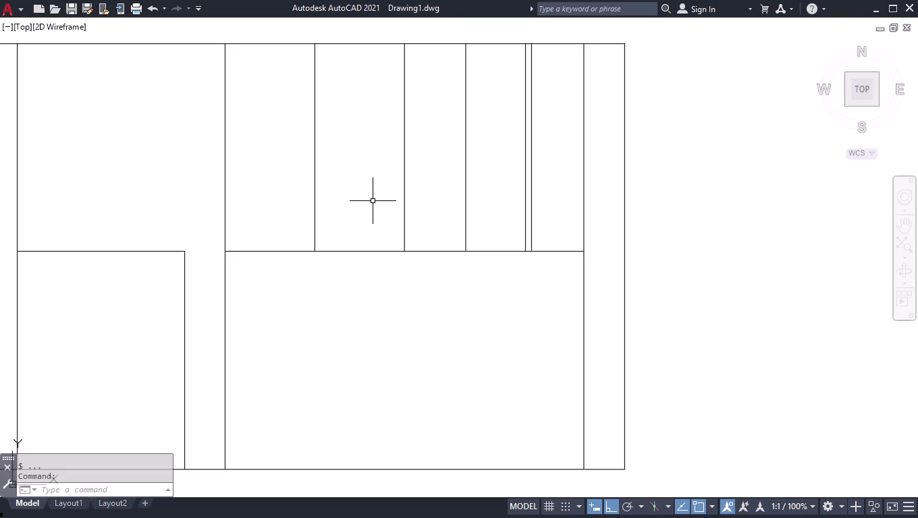
Break the top edge line at the point where the divider meets it.
scroll(up, 3)
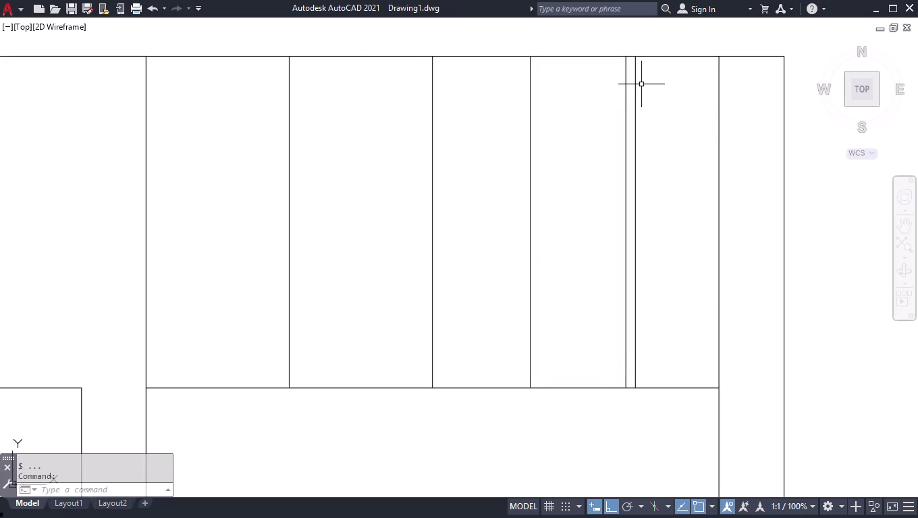
text(BBR)
key(BackSpace)
key(BackSpace)
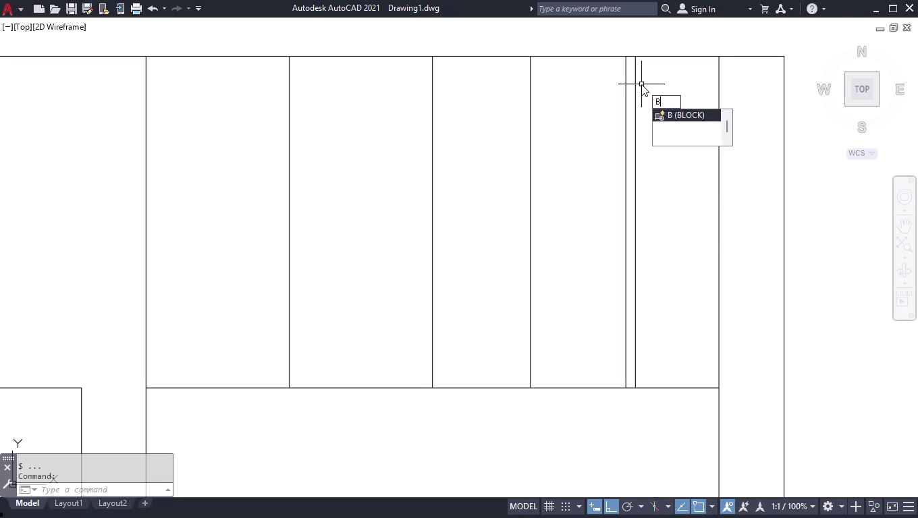
key(r)
key(Down)
key(Return)
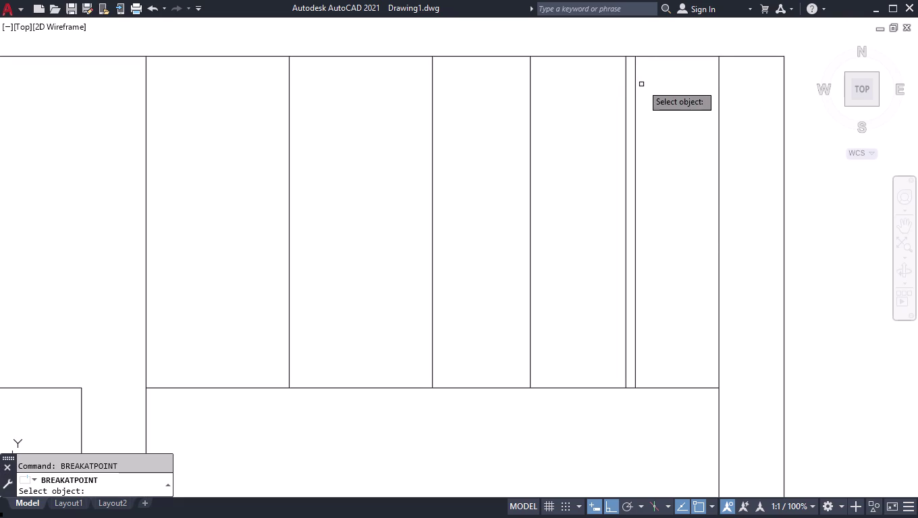
click(573, 57)
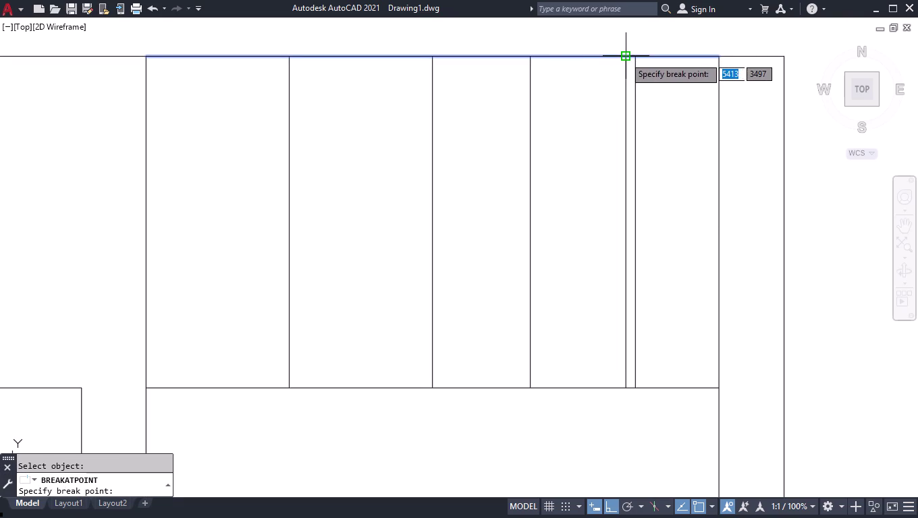
click(624, 57)
key(o)
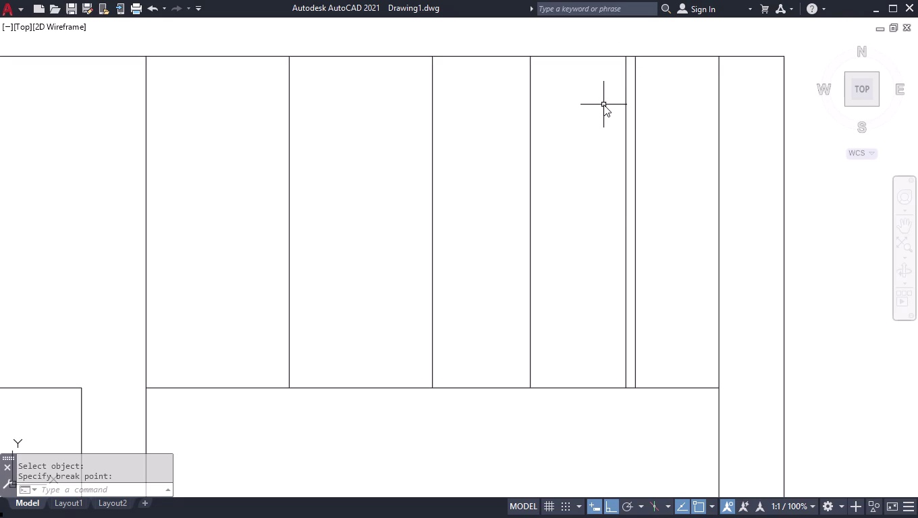
Offset the top edge 40 units downward.
text(FF)
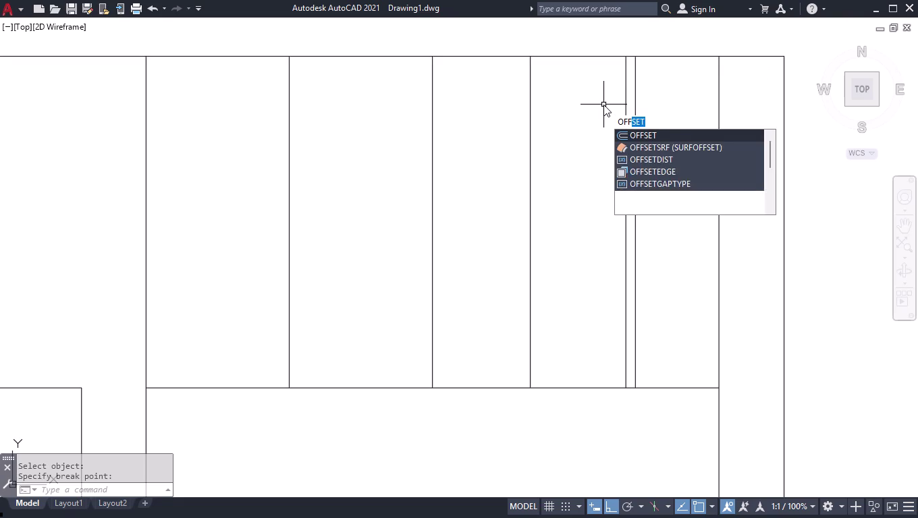
key(Return)
text(40)
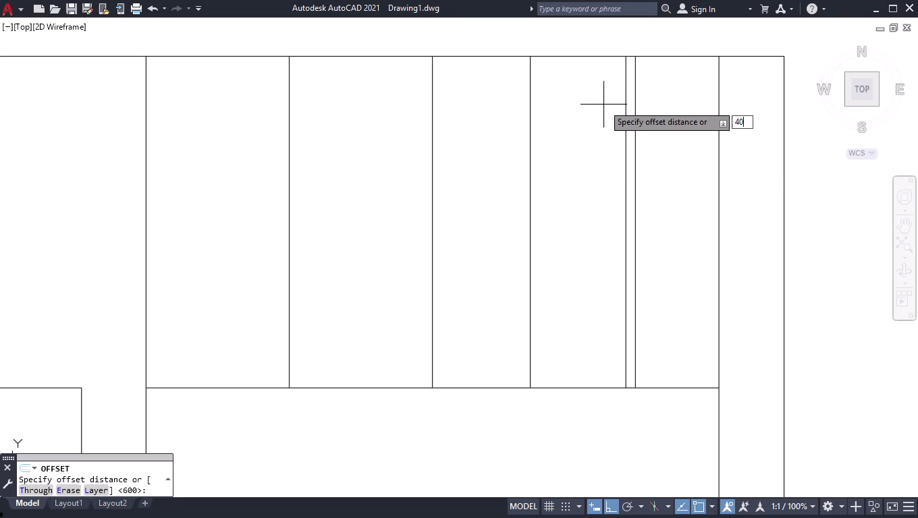
key(Return)
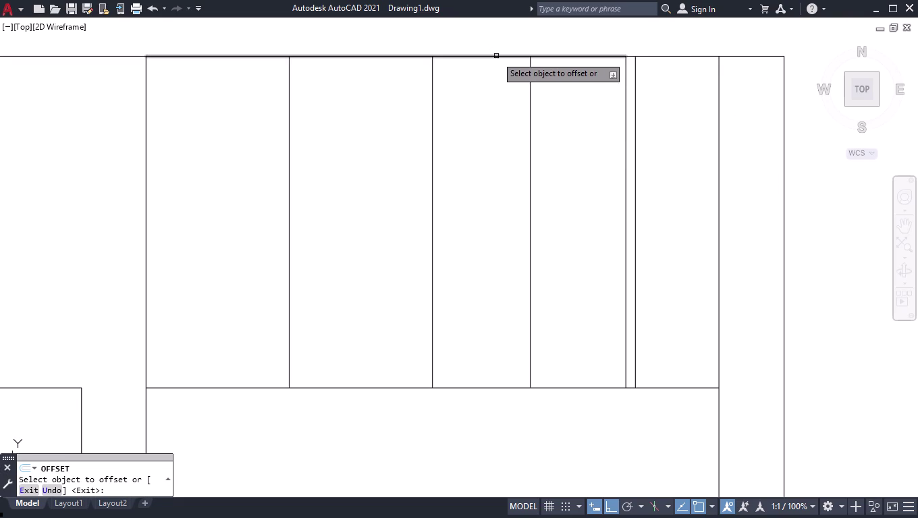
click(497, 56)
click(495, 108)
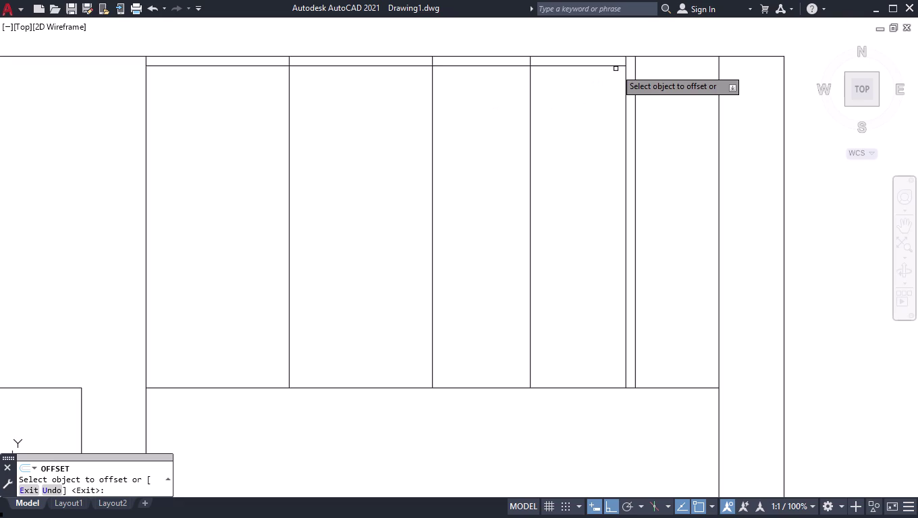
key(space)
Extend the new offset line to the narrow divider.
text(EX)
key(Return)
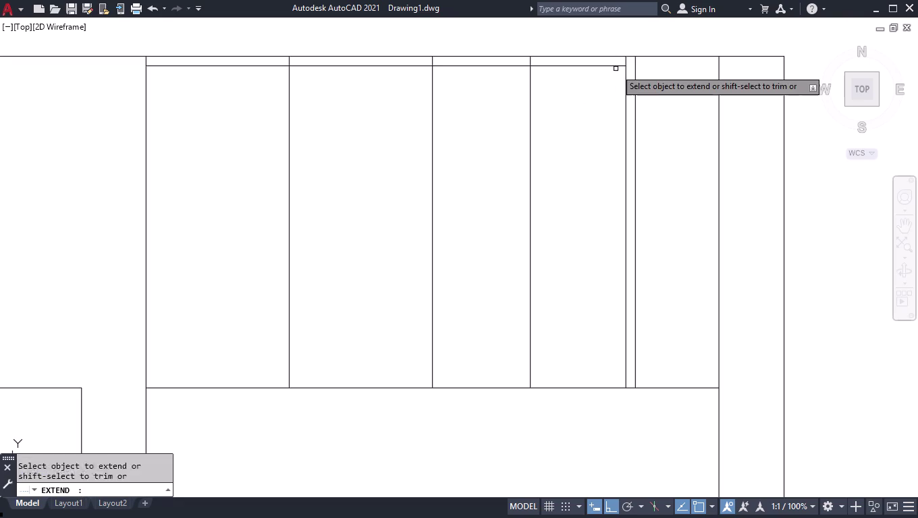
click(615, 66)
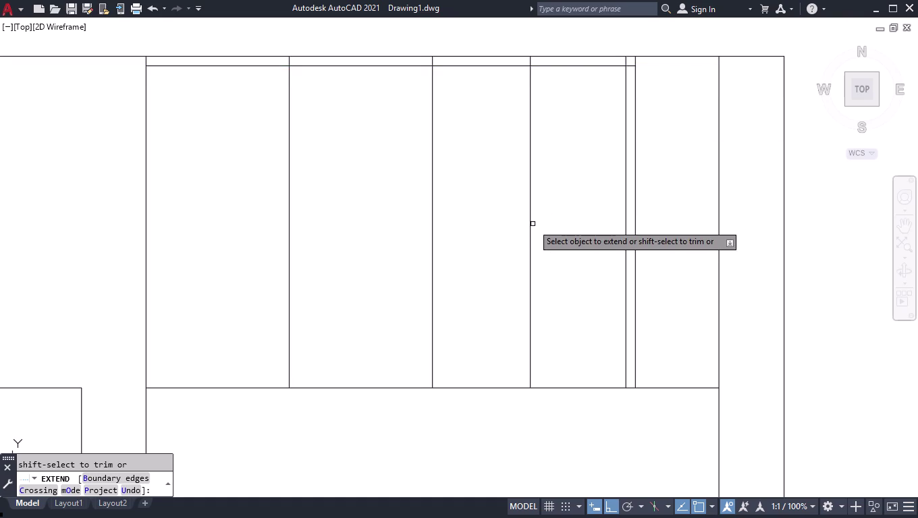
key(Return)
key(space)
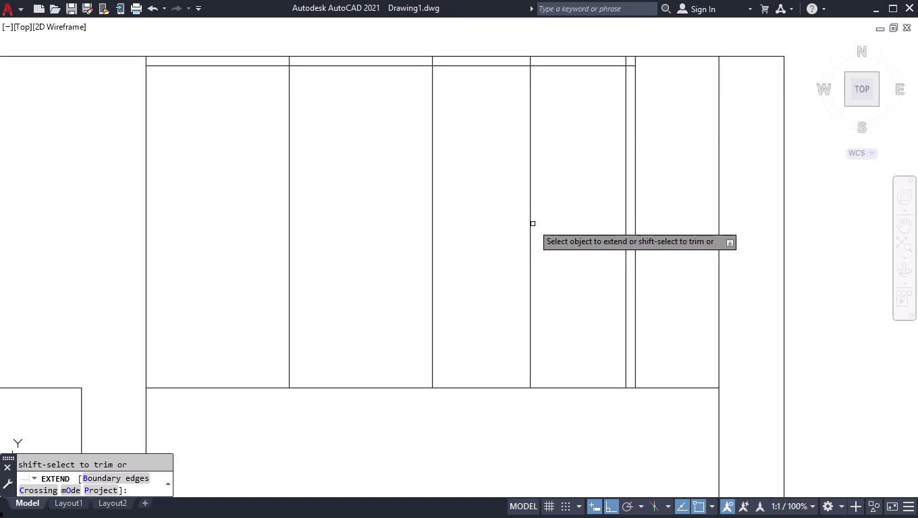
key(space)
key(space)
Offset the inner top line 750 units downward to form the shelf line.
text(OFF)
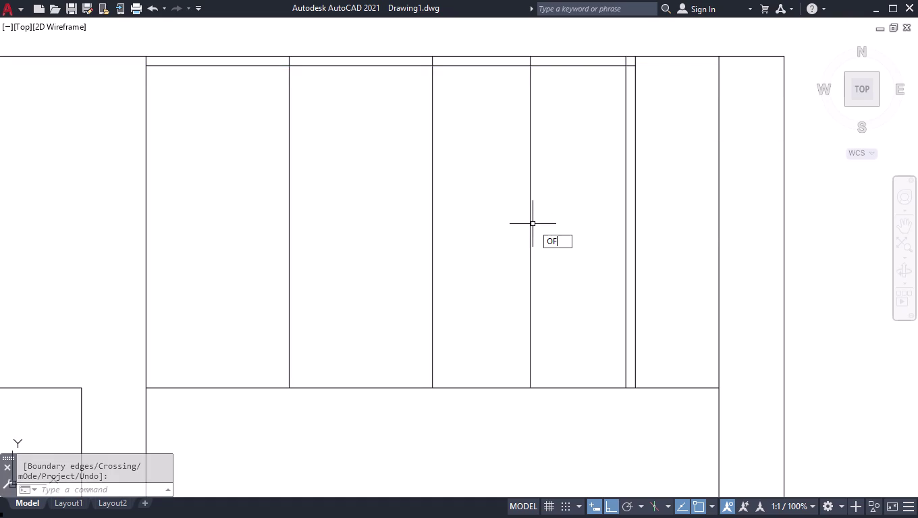
key(Return)
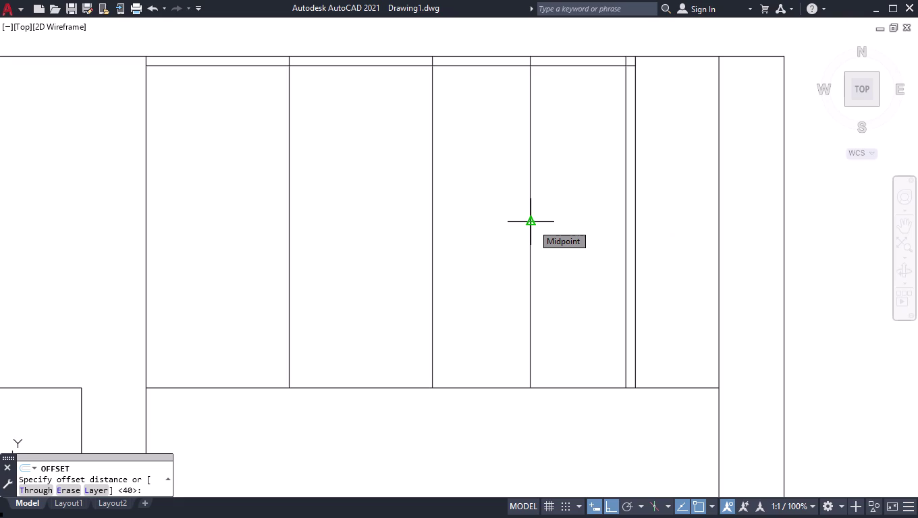
text(750)
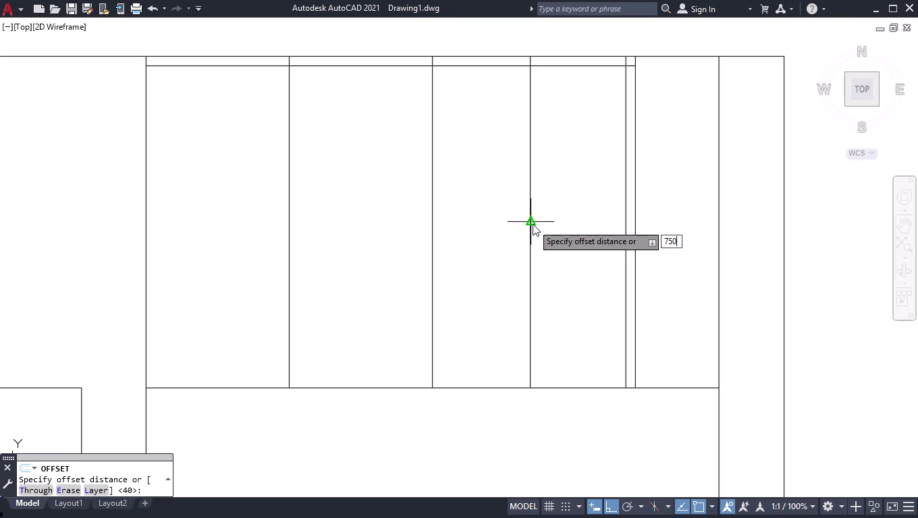
key(Return)
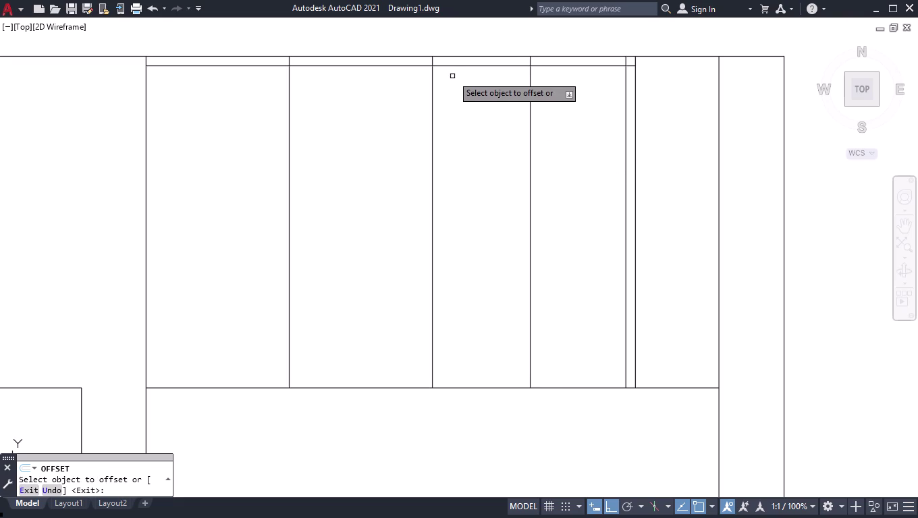
click(455, 66)
click(479, 237)
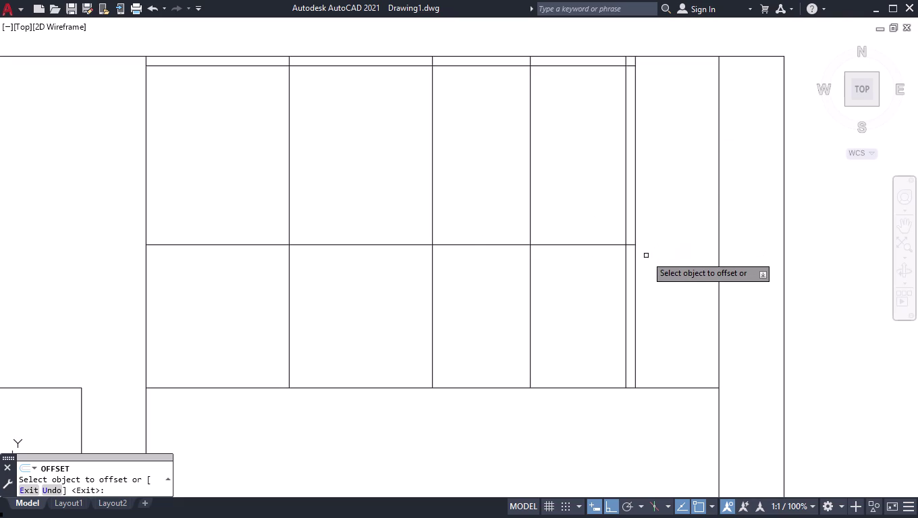
key(space)
Check the shelf spacing with MEASUREGEOM.
text(M)
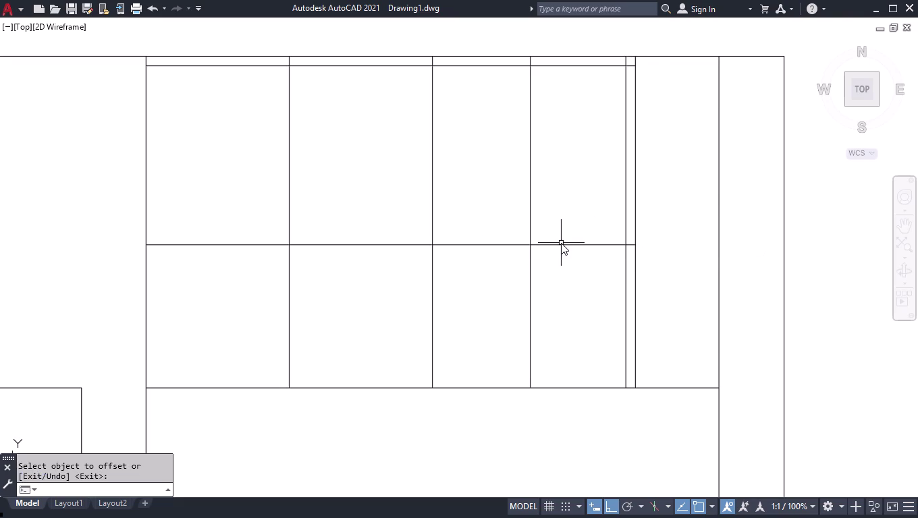
text(EAS)
key(Return)
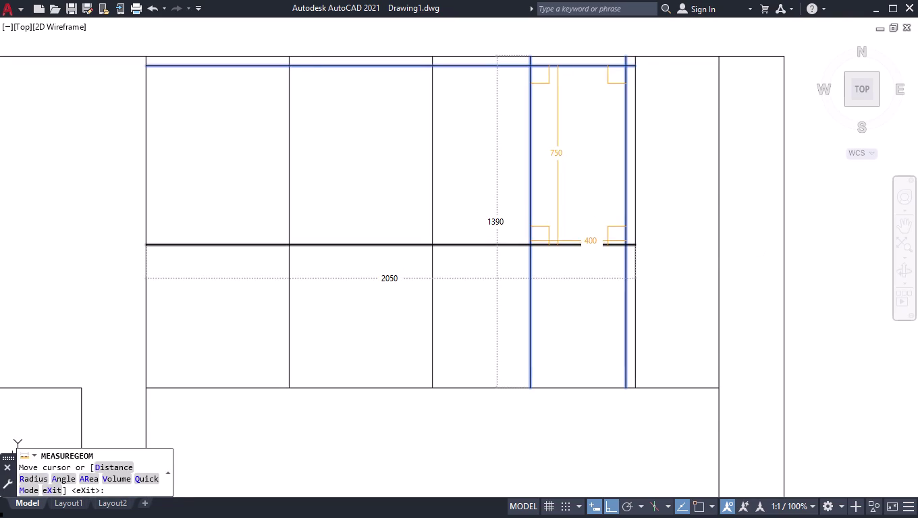
key(Return)
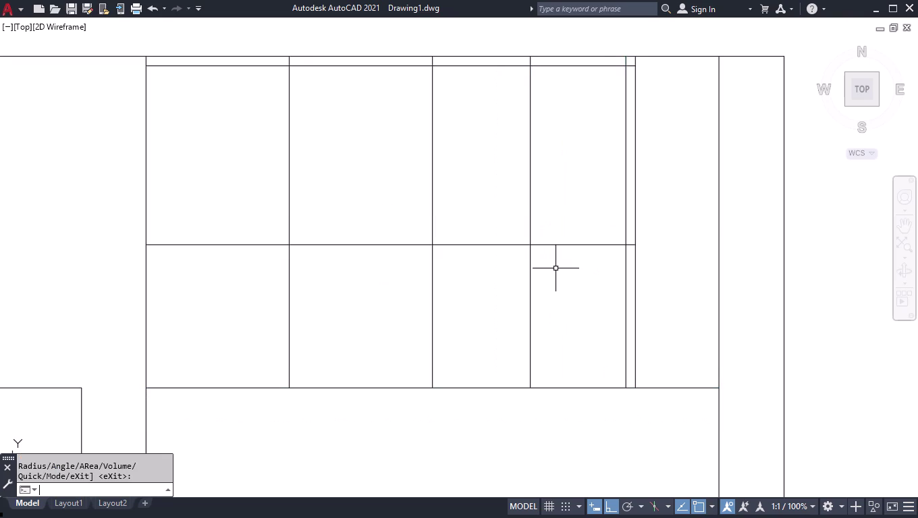
Extend the shelf line to the right side of the upper section.
text(EX)
key(Return)
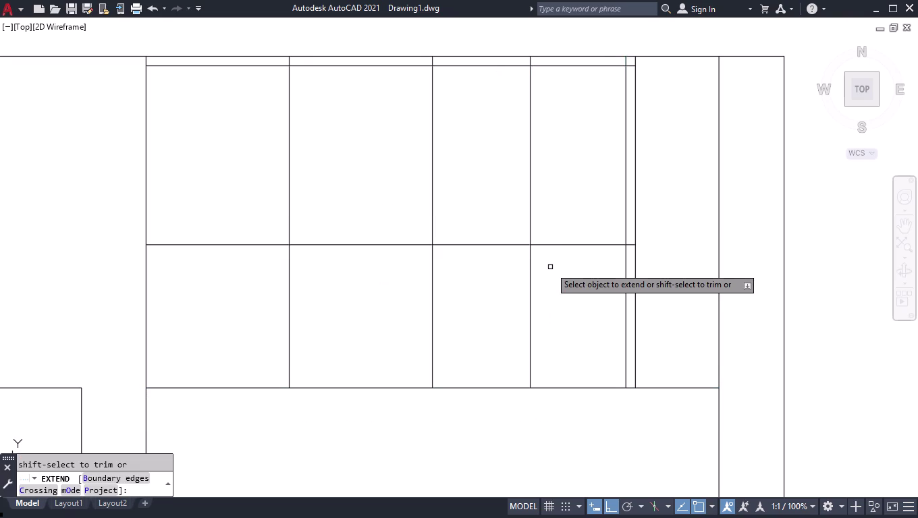
click(633, 247)
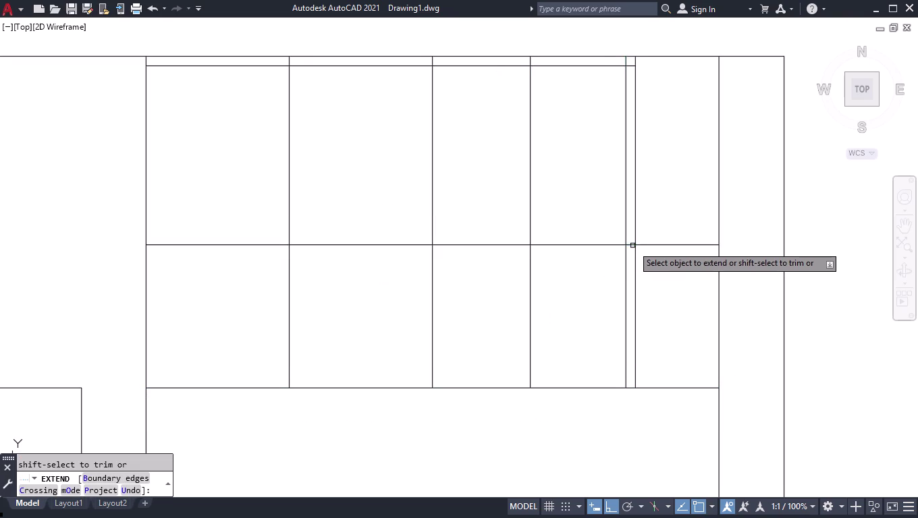
key(Return)
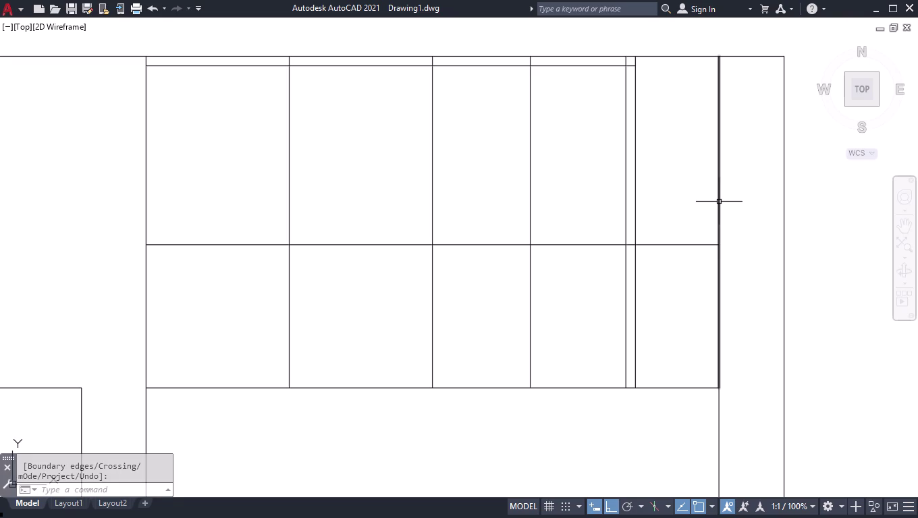
Offset the narrow divider 20 units to the right as a second upright.
text(OFF)
key(Return)
text(20)
key(Return)
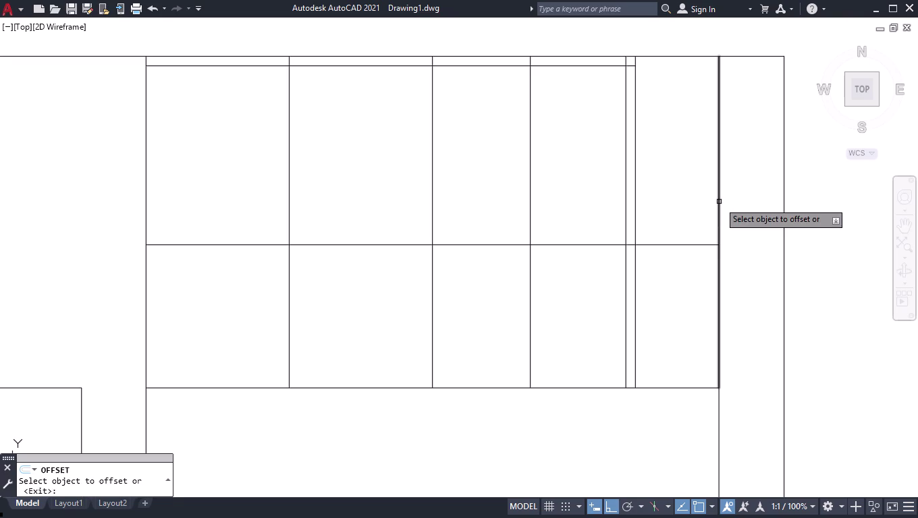
click(634, 188)
click(655, 183)
key(Return)
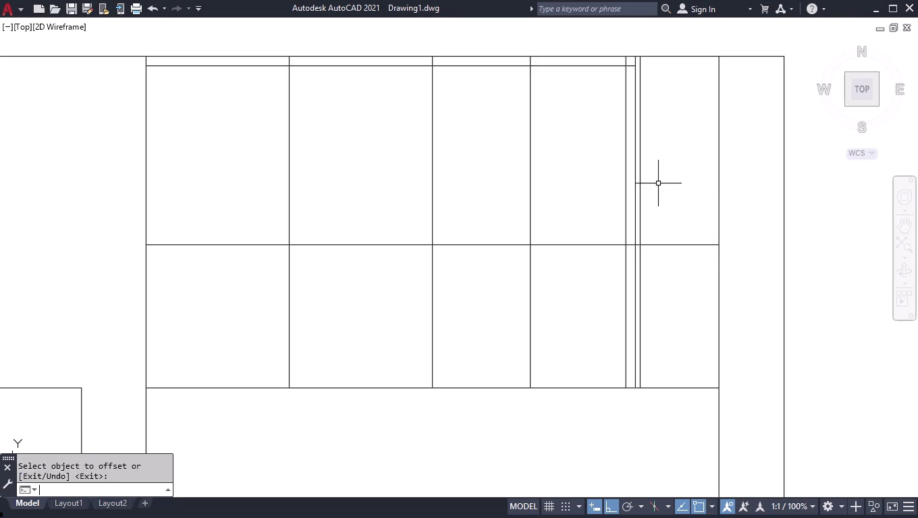
Fence-trim the panel upright ends out of the top strip.
text(TR)
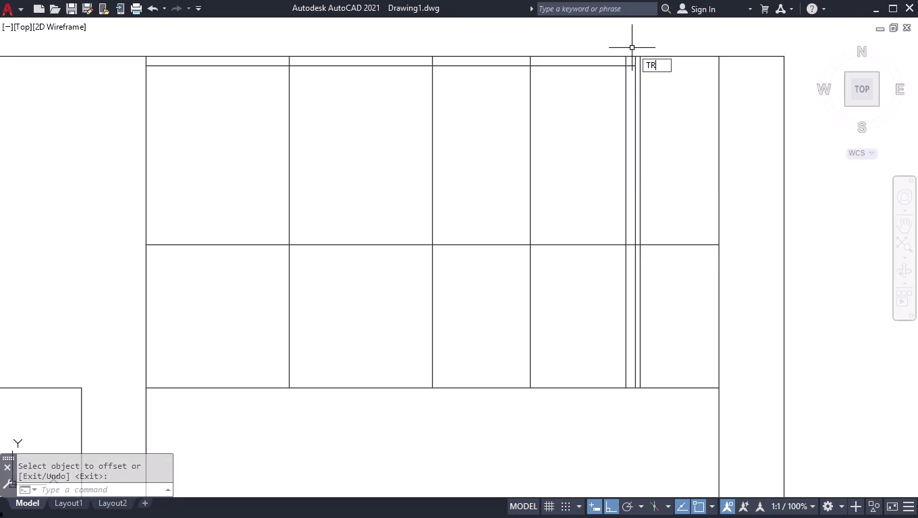
key(Return)
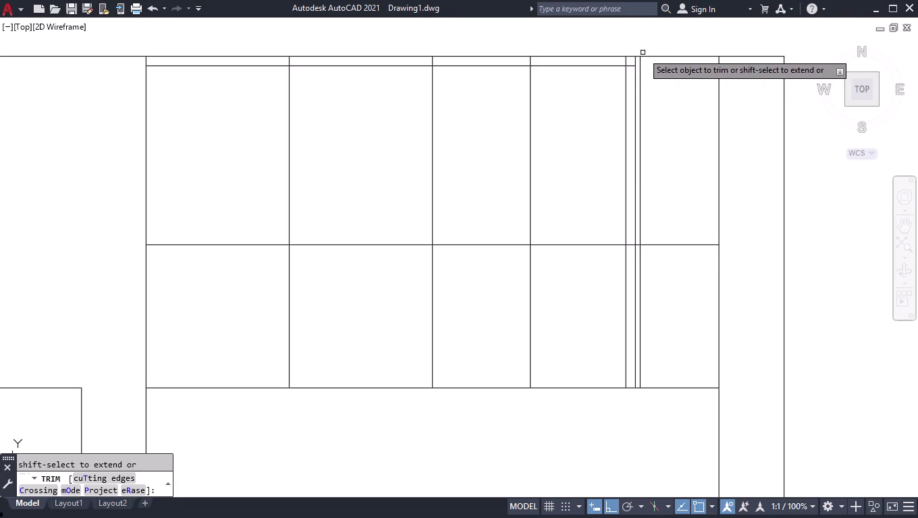
click(630, 61)
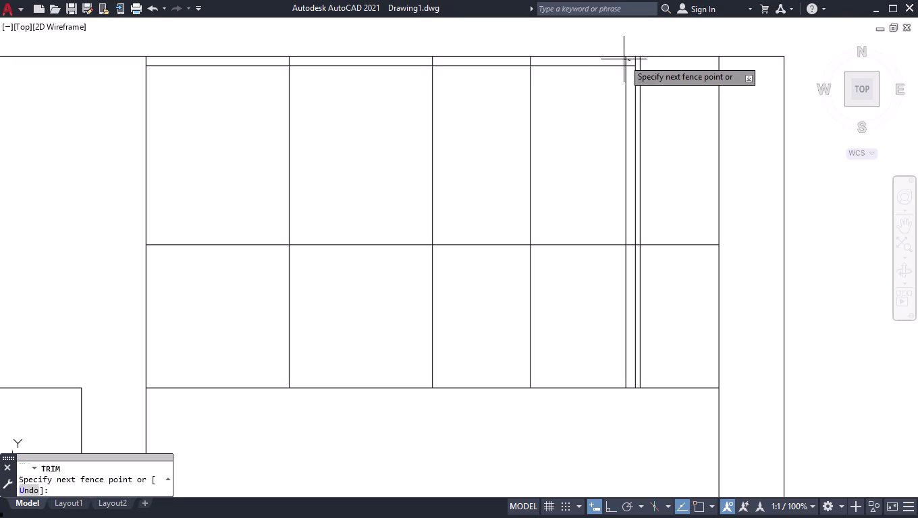
click(181, 62)
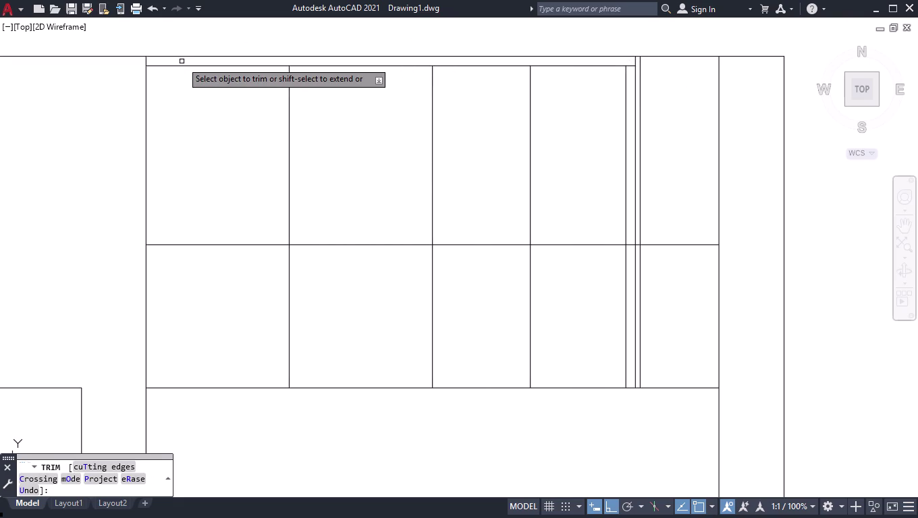
key(Return)
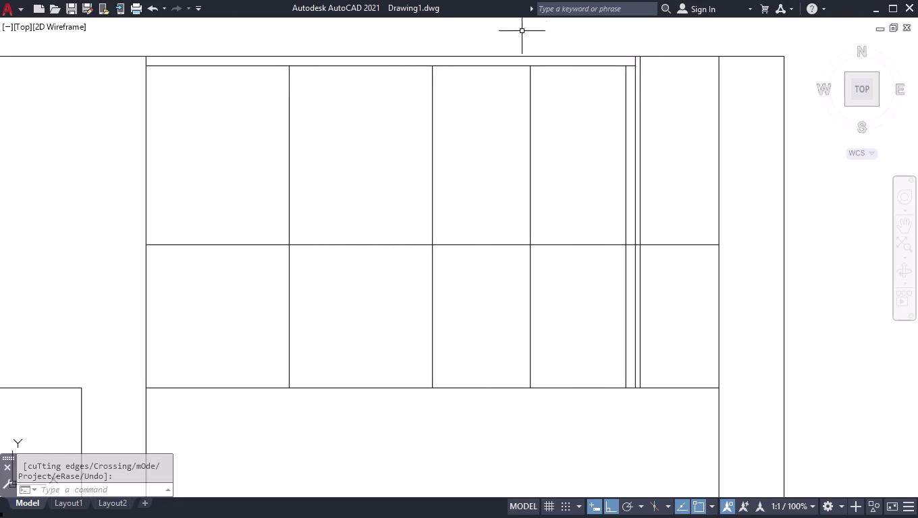
scroll(up, 3)
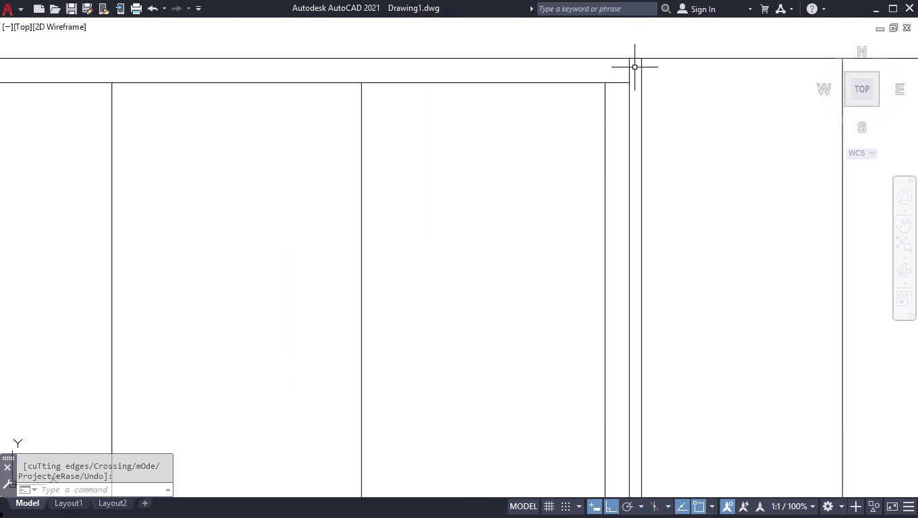
Extend the inner top edge to the right post.
text(EX)
key(Return)
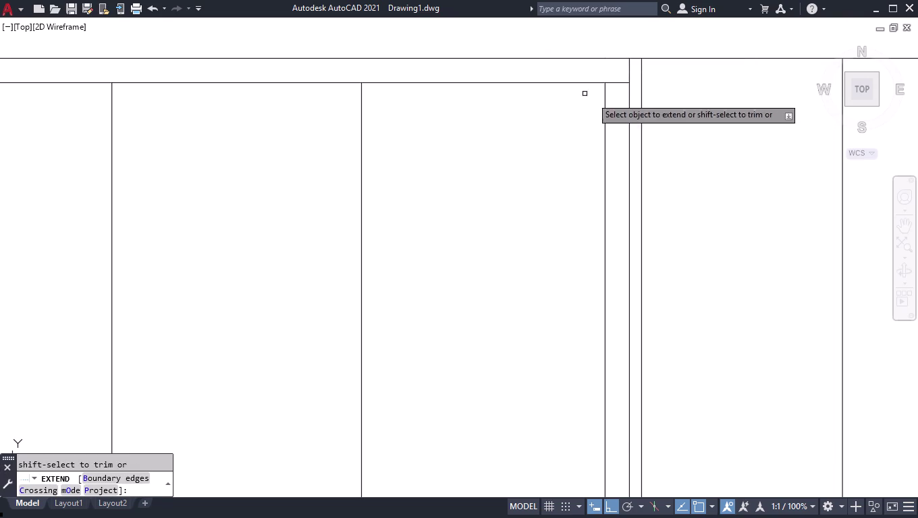
click(620, 83)
key(space)
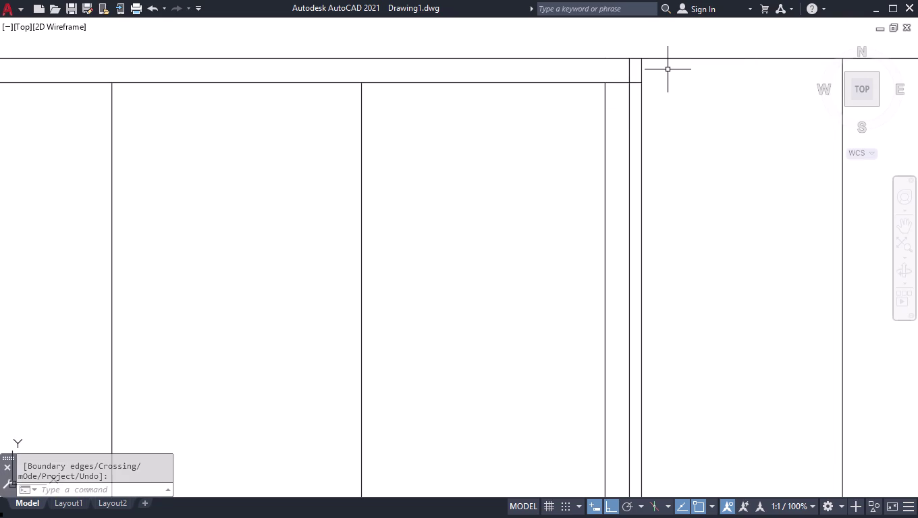
Trim away the short vertical stub above the inner top edge.
text(TR)
key(Return)
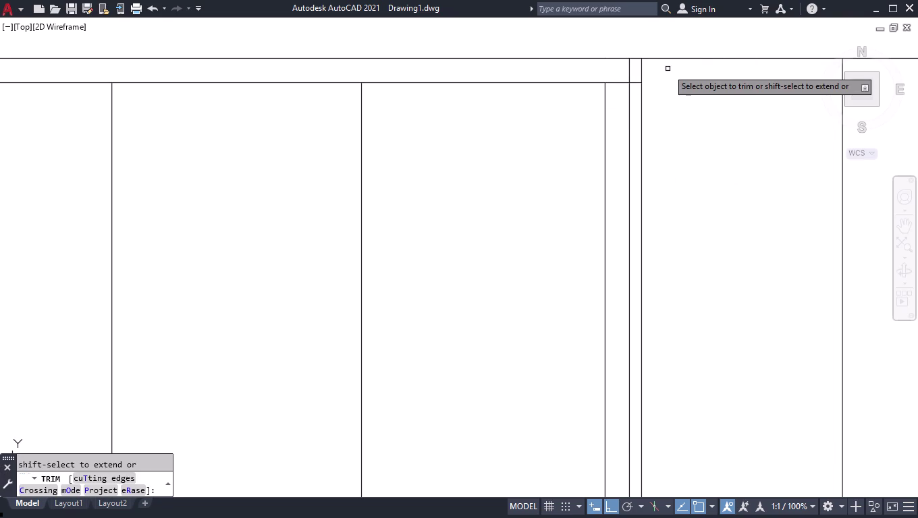
click(631, 70)
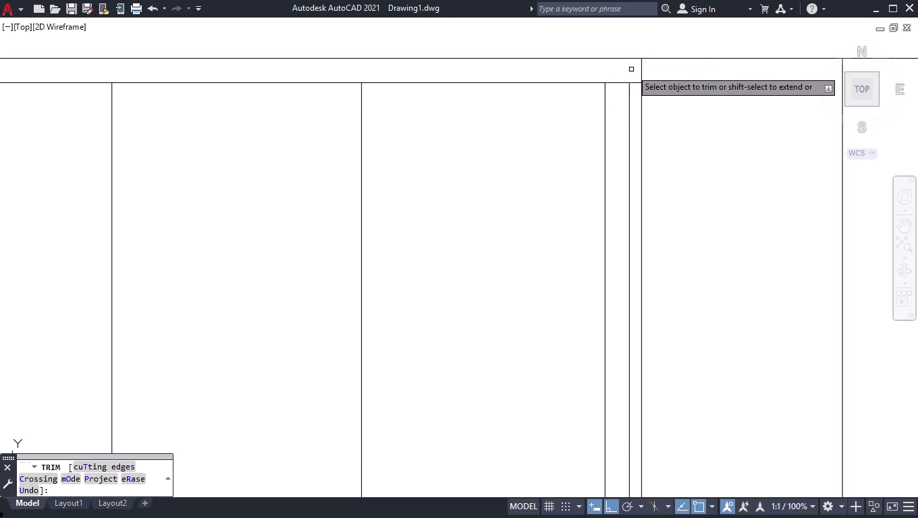
key(Return)
scroll(down, 3)
scroll(down, 3)
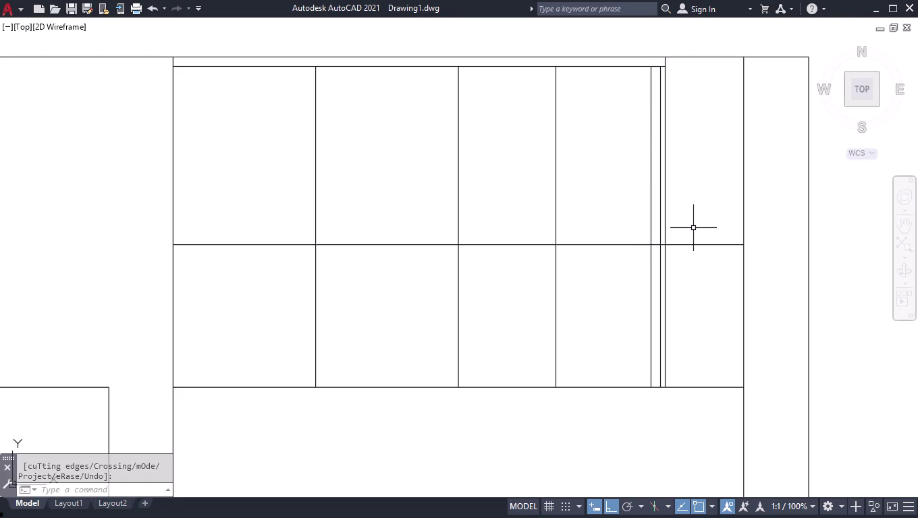
scroll(down, 3)
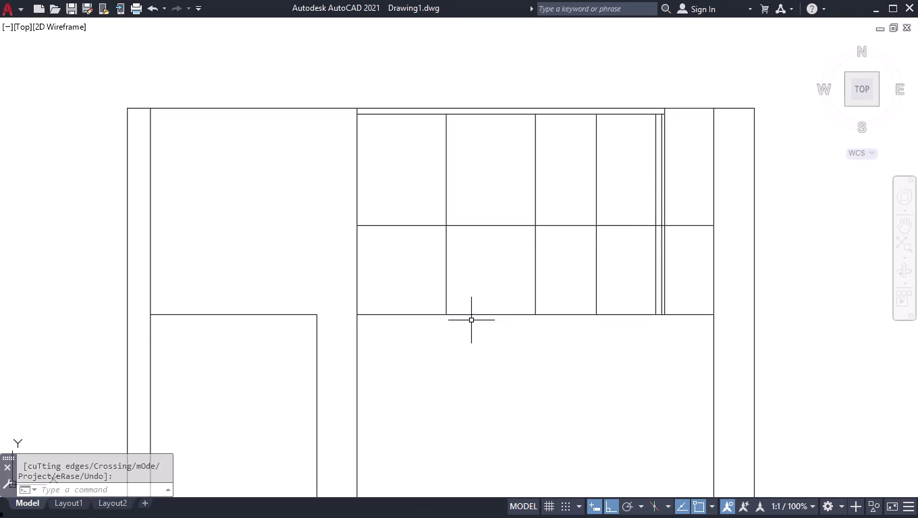
Offset the upper compartments' bottom edge 18 units downward.
text(OFF)
key(Return)
text(18)
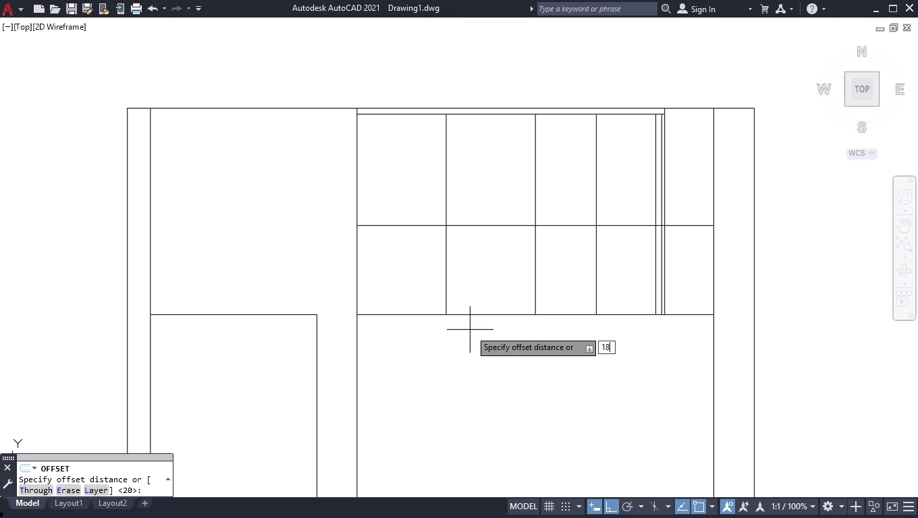
key(Return)
click(507, 315)
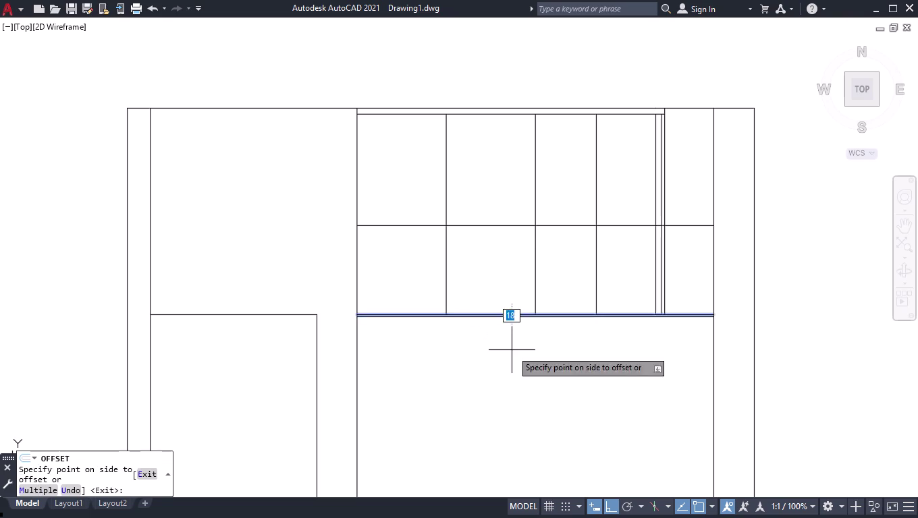
click(512, 351)
key(Return)
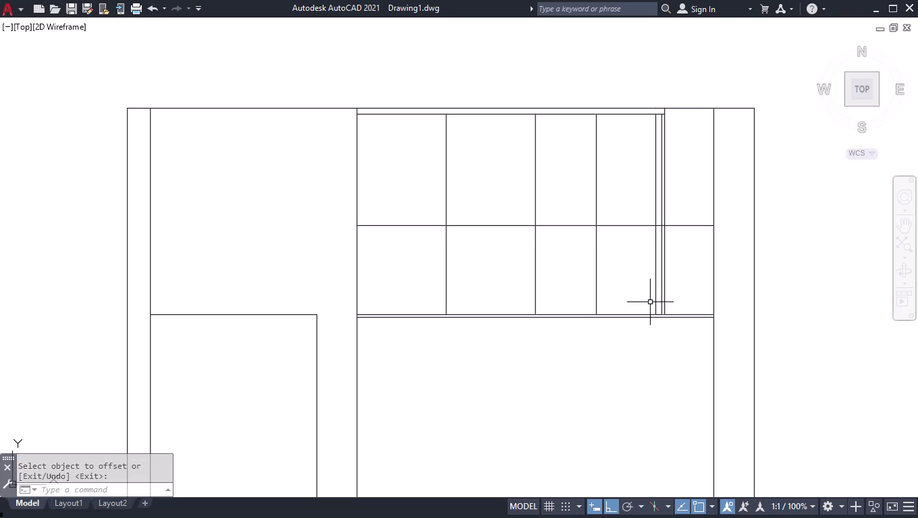
scroll(up, 3)
scroll(up, 3)
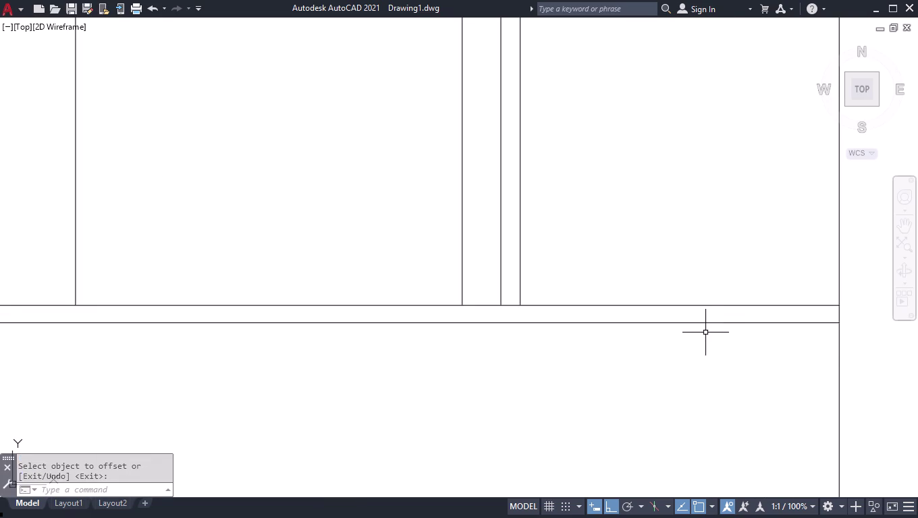
Draw a short closing line at the strip's right end.
key(l)
key(Return)
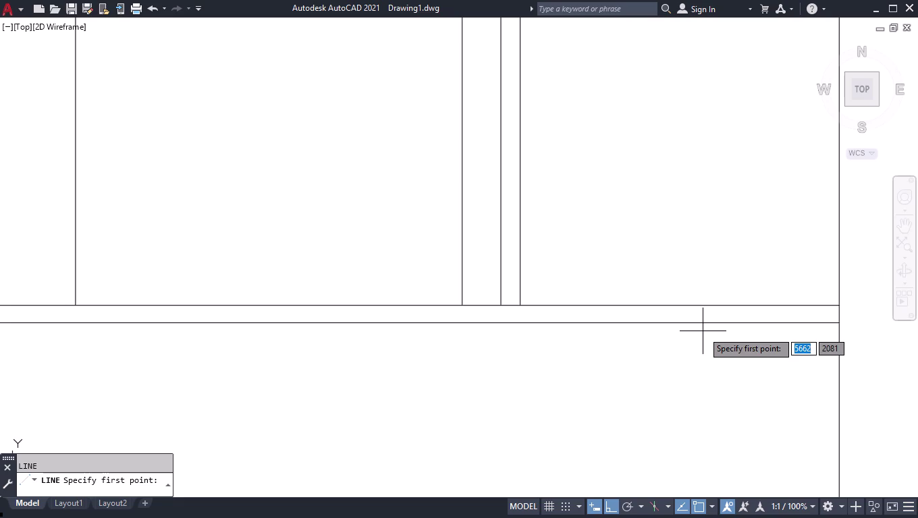
click(758, 306)
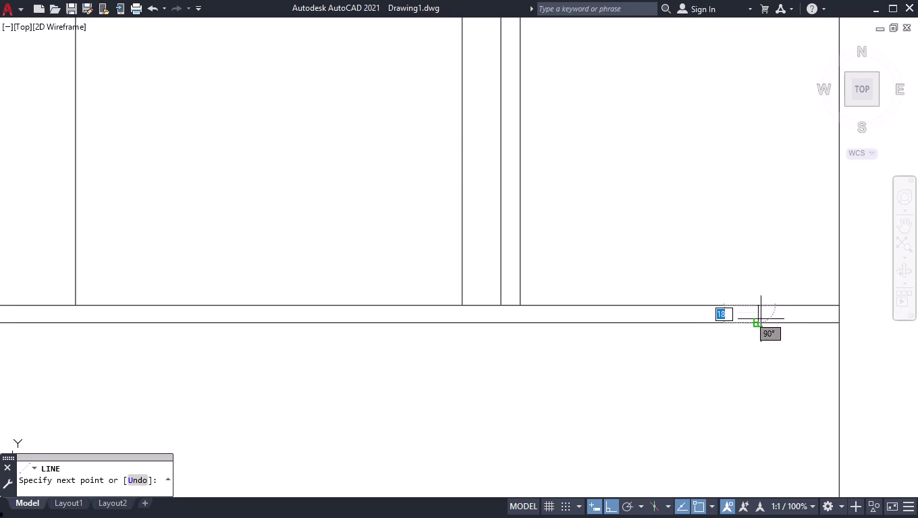
click(761, 322)
key(space)
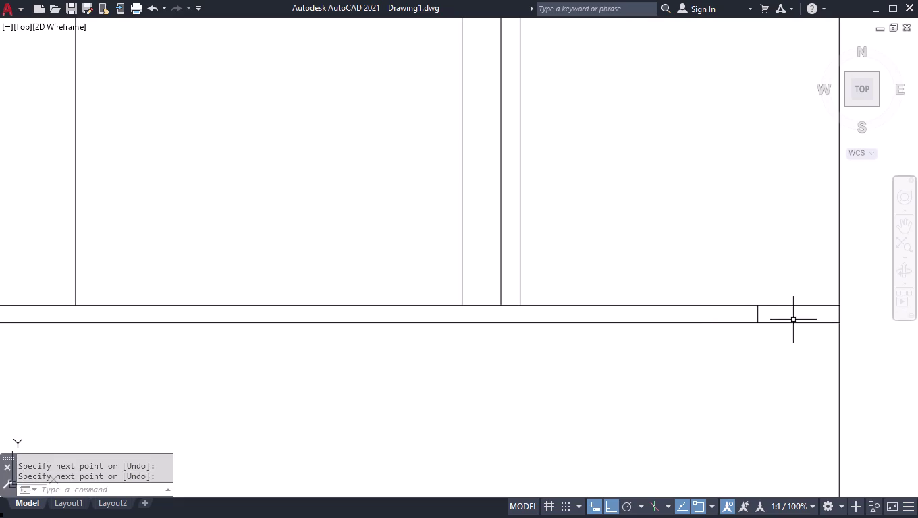
Trim the strip's lower edge back to the closing line.
text(TR)
key(Return)
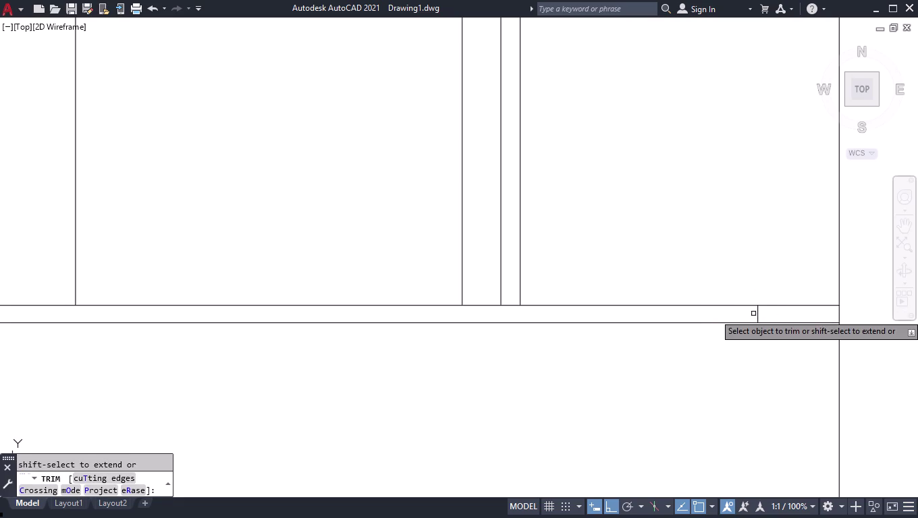
click(779, 321)
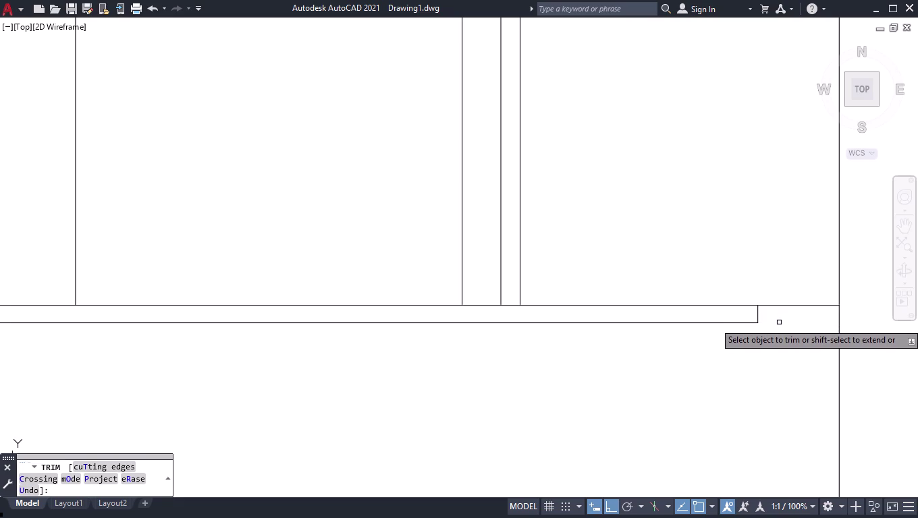
key(Return)
scroll(down, 3)
scroll(down, 3)
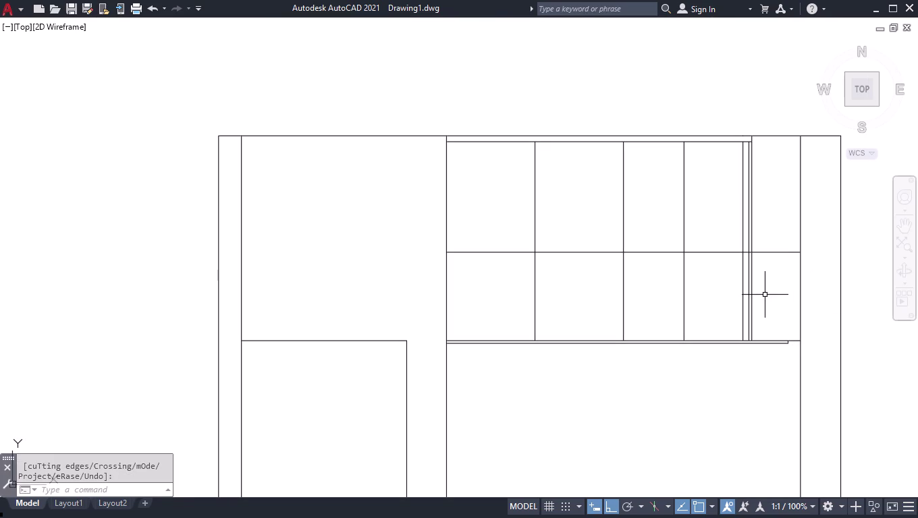
key(l)
key(Return)
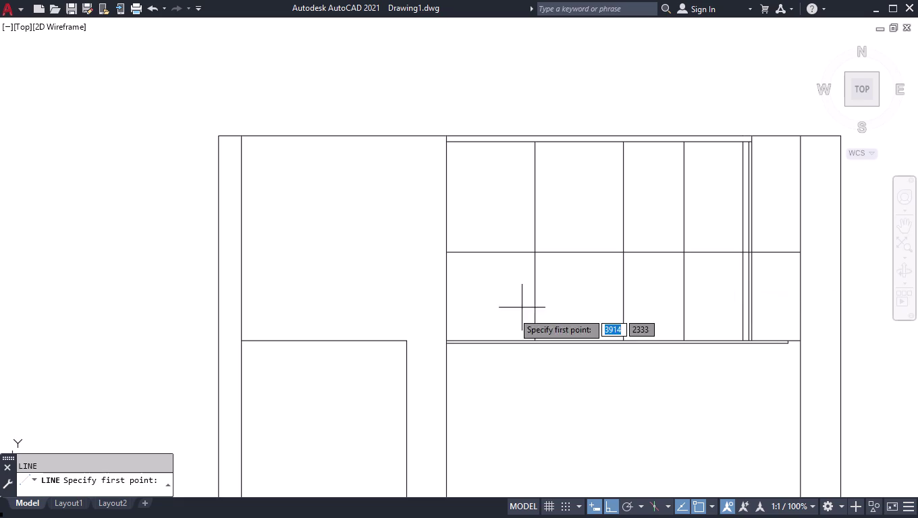
Draw the diamond's left sides: divider top, left-edge midpoint, divider base.
click(534, 144)
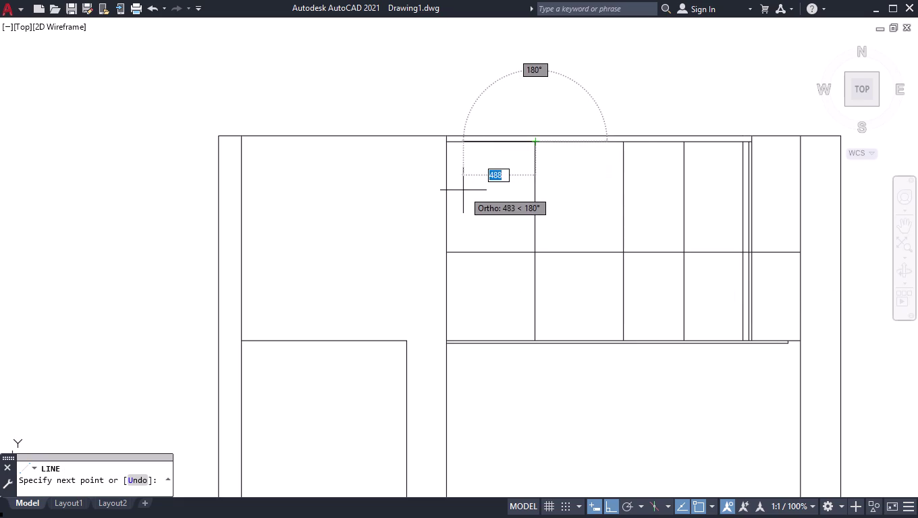
text(M2P)
key(Return)
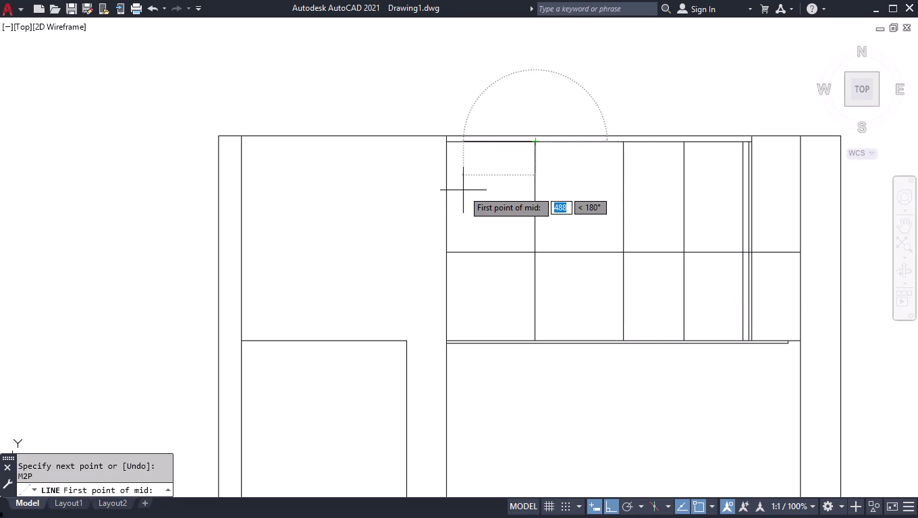
click(445, 141)
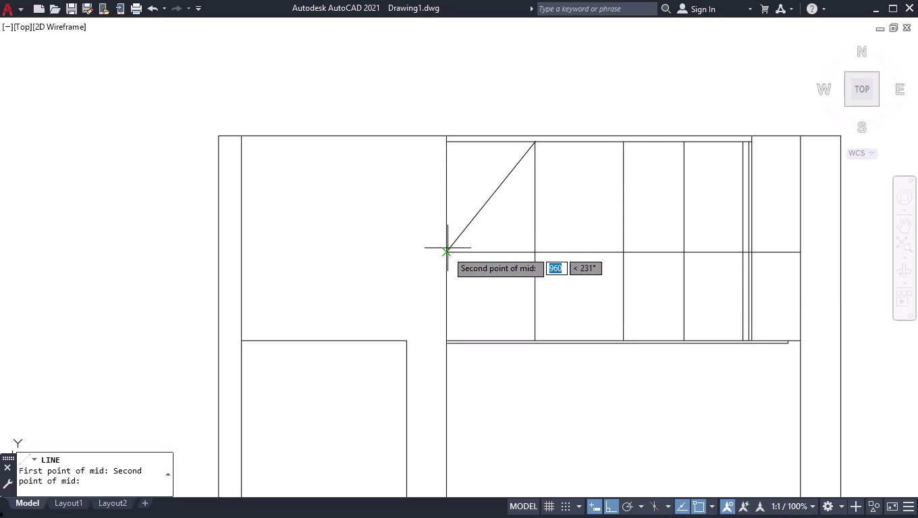
click(445, 256)
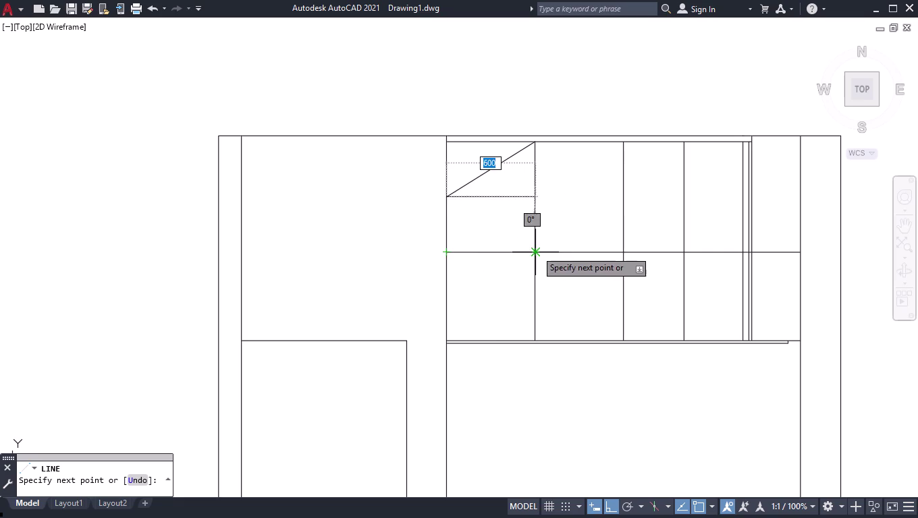
click(535, 251)
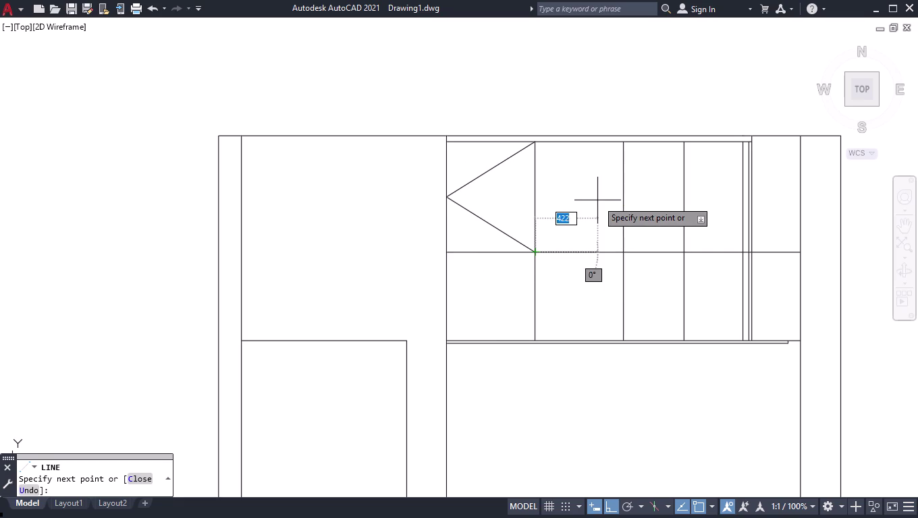
Complete the diamond's right sides via the right-edge midpoint, closing at the top vertex.
key(m)
text(2P)
key(Return)
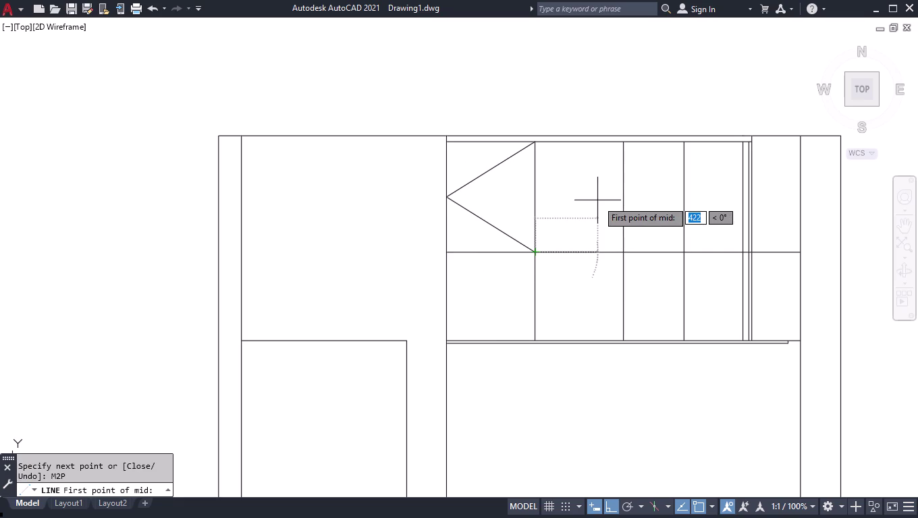
click(624, 253)
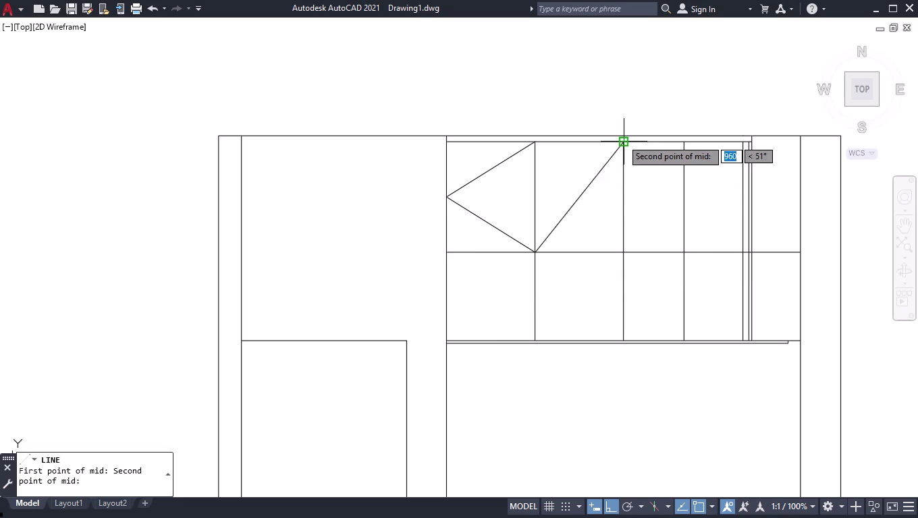
click(622, 139)
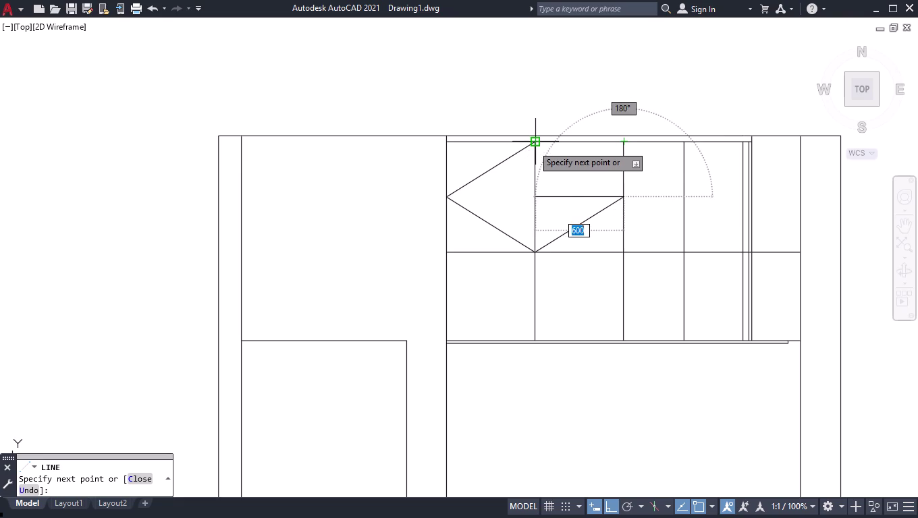
click(534, 145)
key(space)
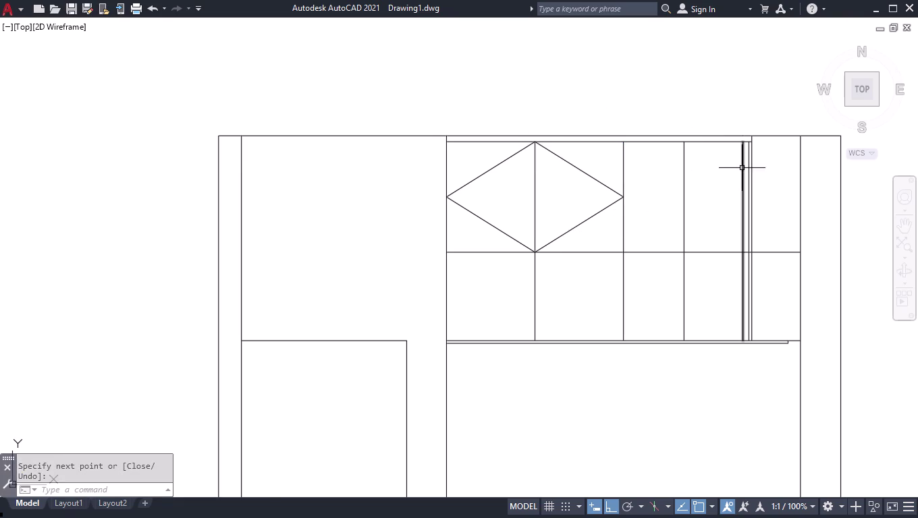
scroll(up, 3)
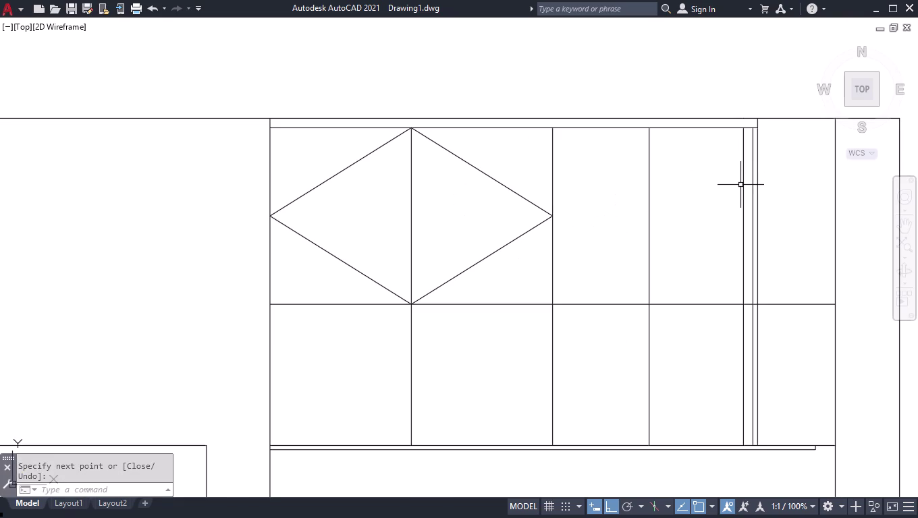
Draw the second diamond's left sides from the divider top to its bottom.
key(l)
key(Return)
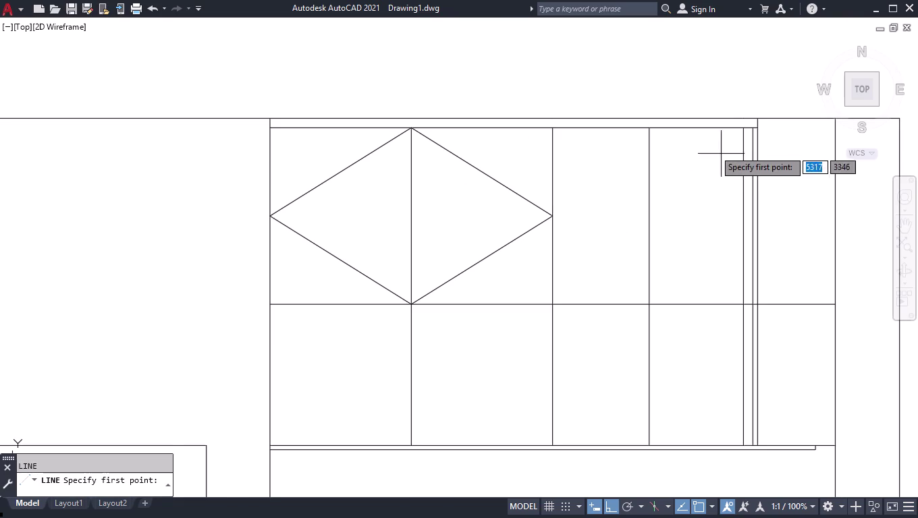
click(649, 131)
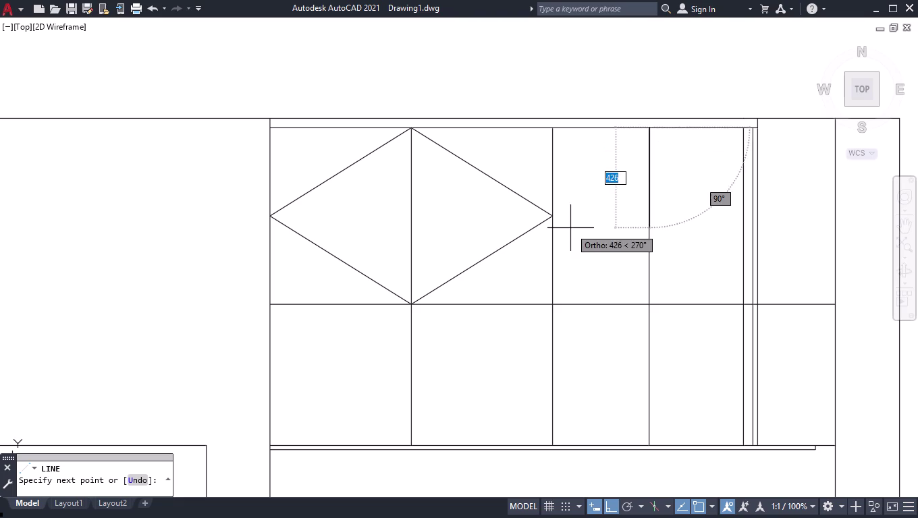
click(554, 216)
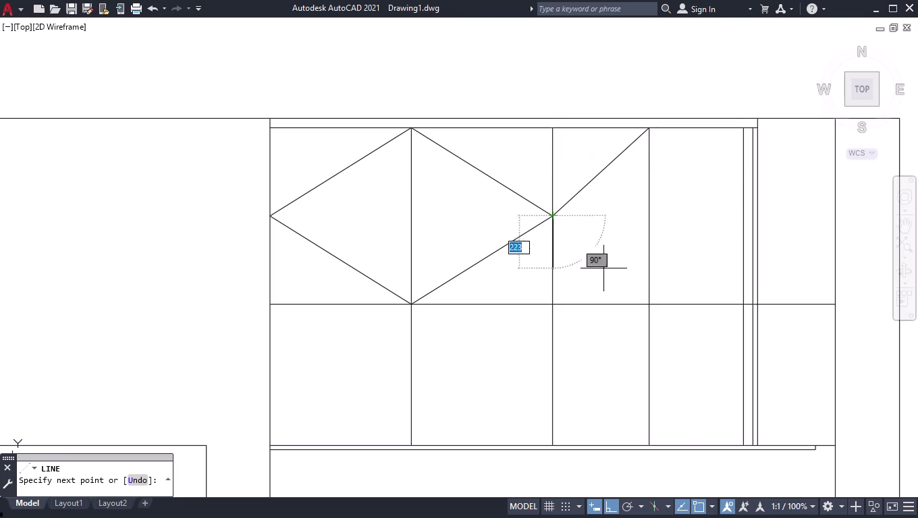
click(648, 305)
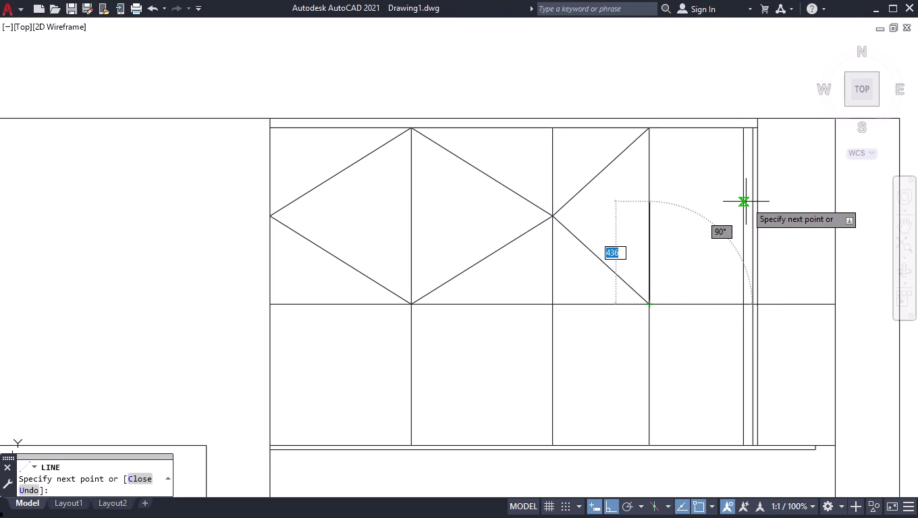
Place the right tip at the right edge's midpoint and close the diamond.
text(M2P)
key(Return)
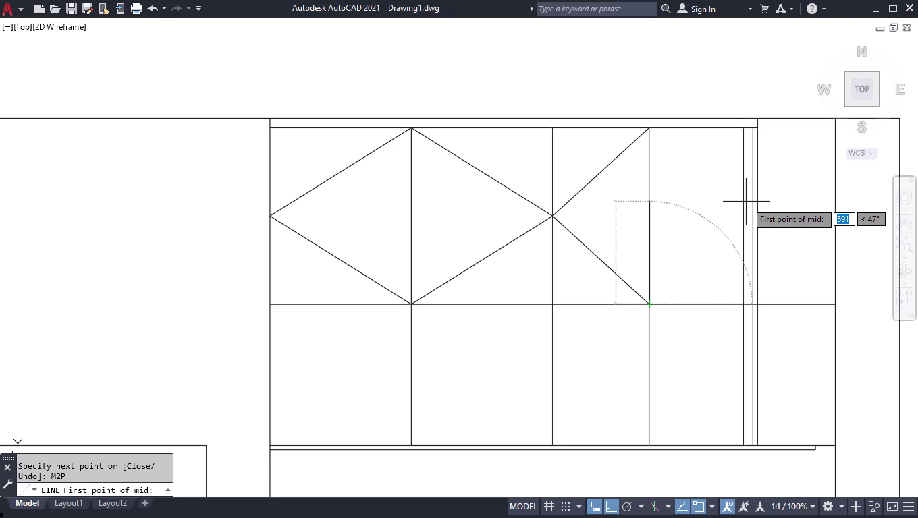
click(744, 303)
click(745, 129)
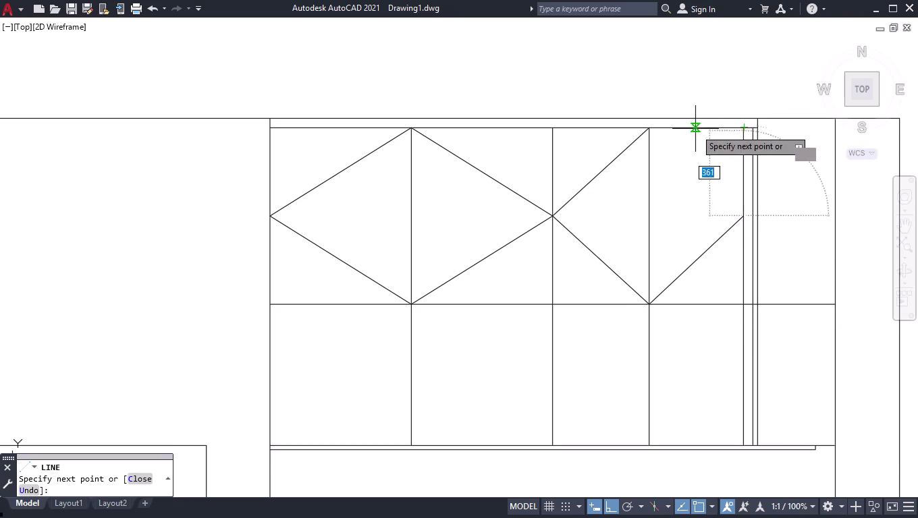
click(650, 134)
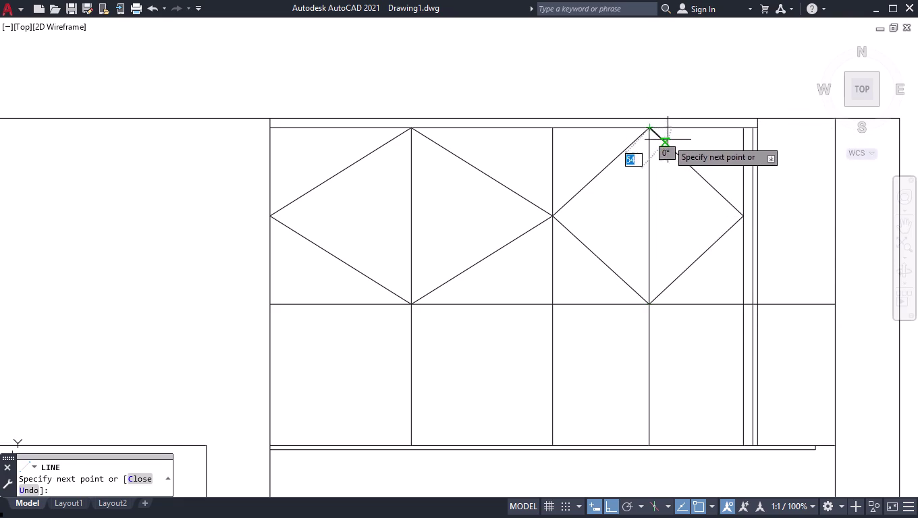
key(space)
scroll(down, 3)
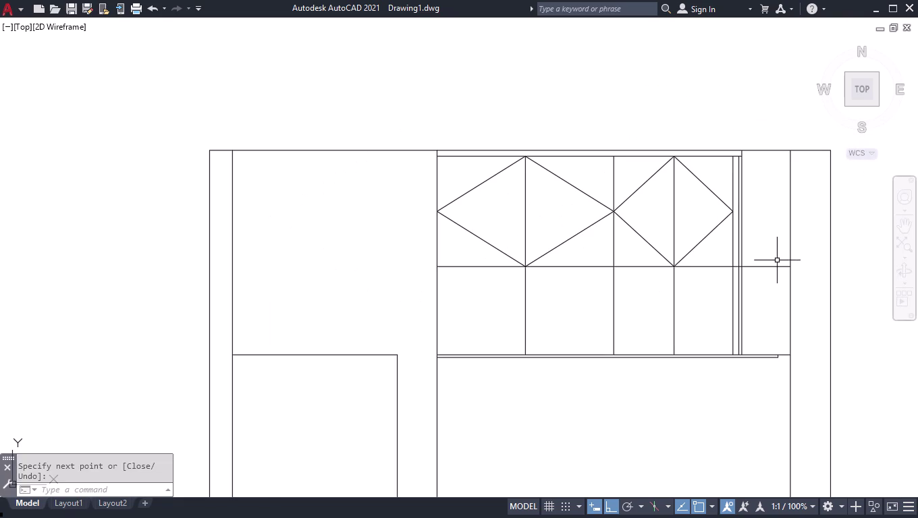
scroll(up, 3)
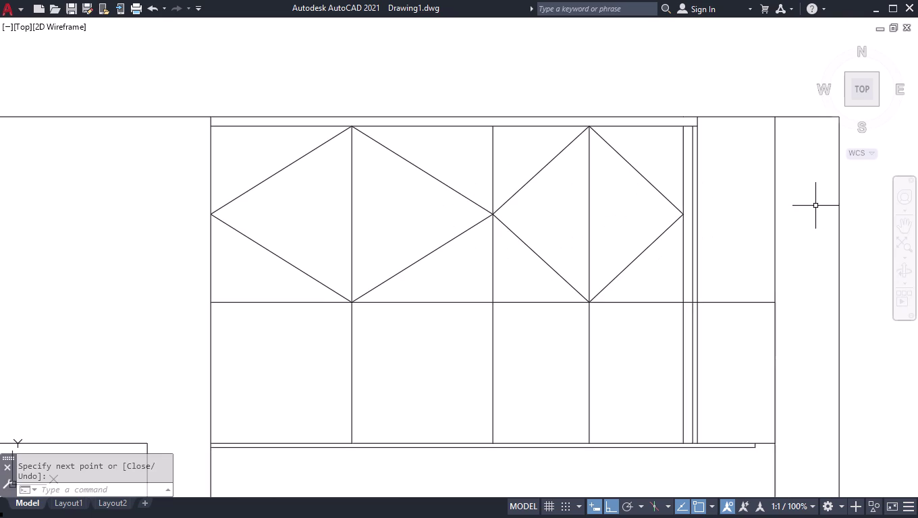
Draw the first zigzag diagonal down the narrow right-hand panels.
key(l)
key(Return)
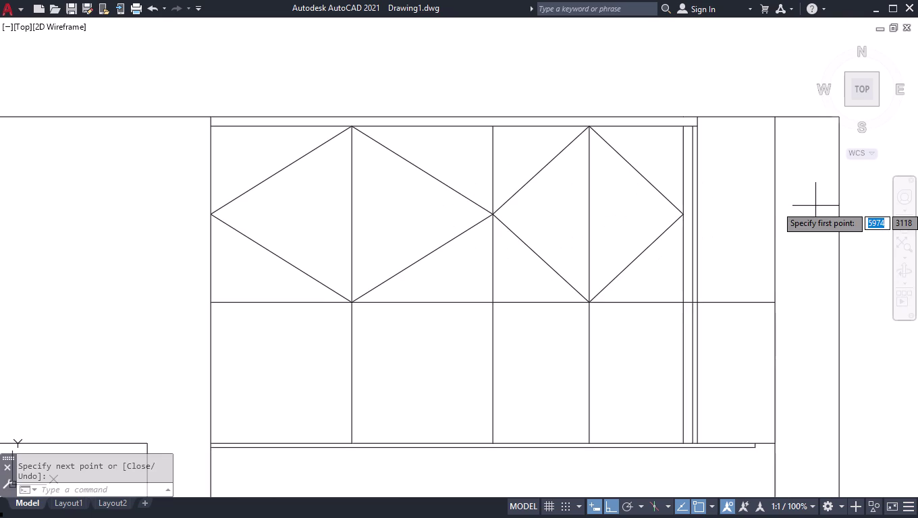
click(698, 119)
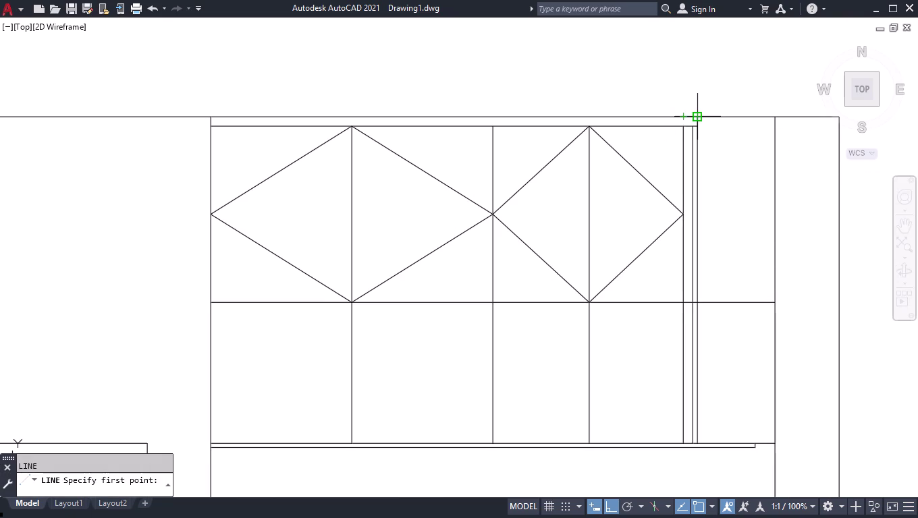
click(776, 305)
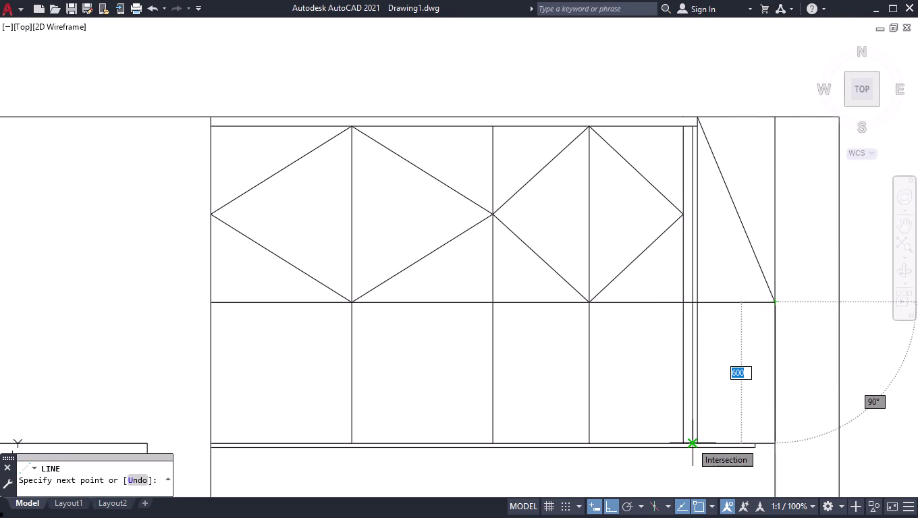
click(698, 443)
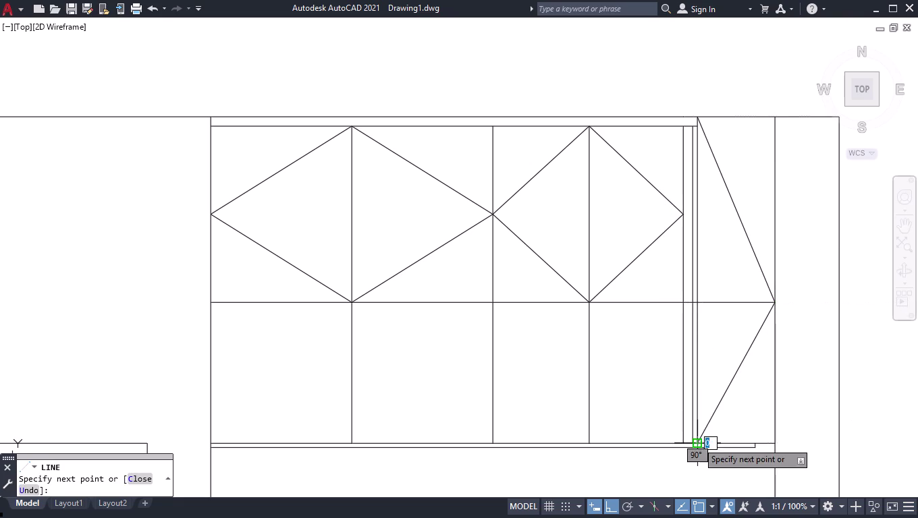
key(space)
Draw the crossing zigzag diagonal from bottom-right up to top-right, completing the X patterns.
key(space)
click(774, 445)
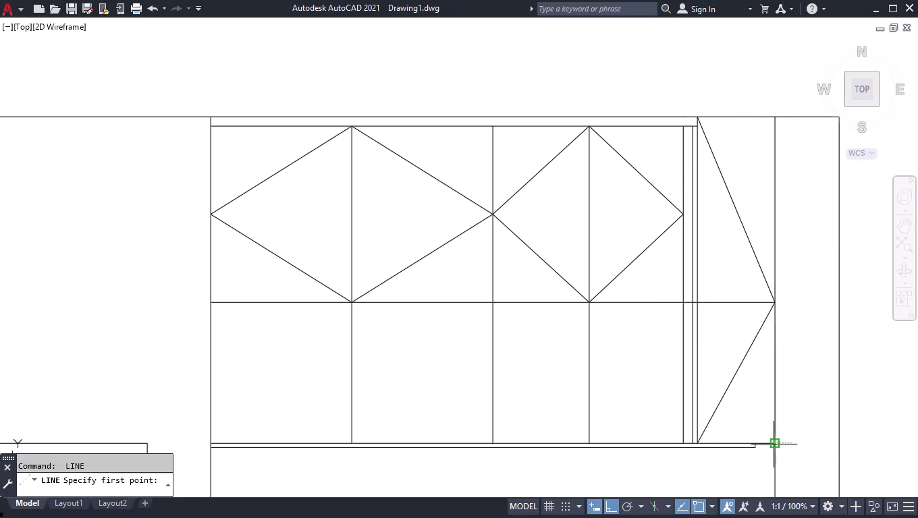
click(697, 306)
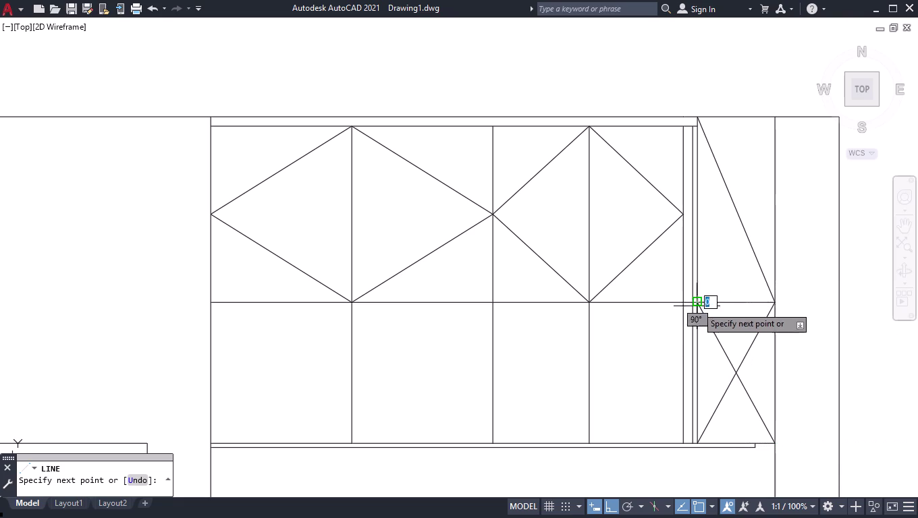
click(773, 119)
key(space)
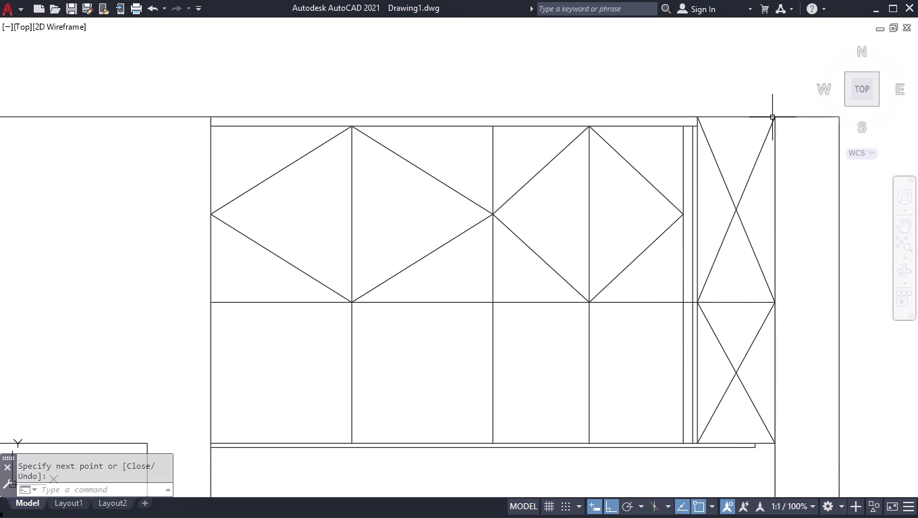
key(l)
key(Return)
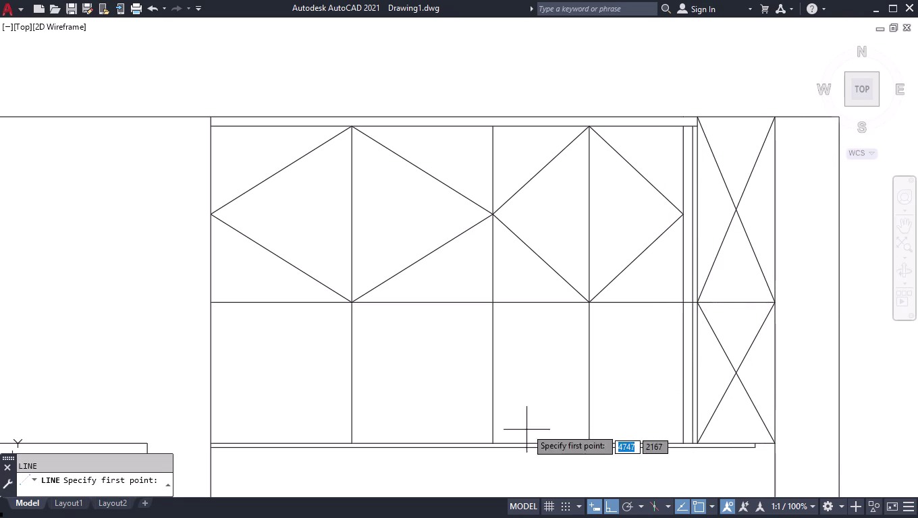
Draw a diamond in the lower-left compartment, placing its tips with midpoint-between-two-points (M2P) snaps.
click(351, 300)
text(M2)
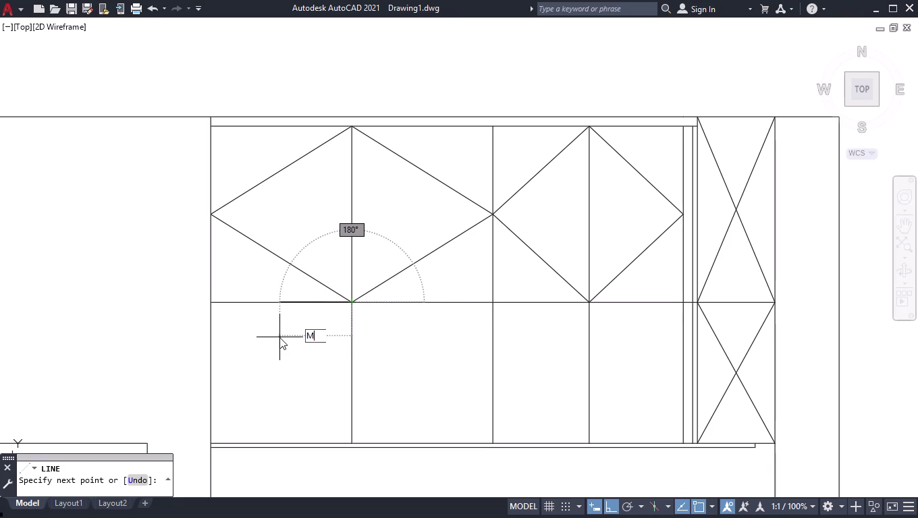
text(P)
key(Return)
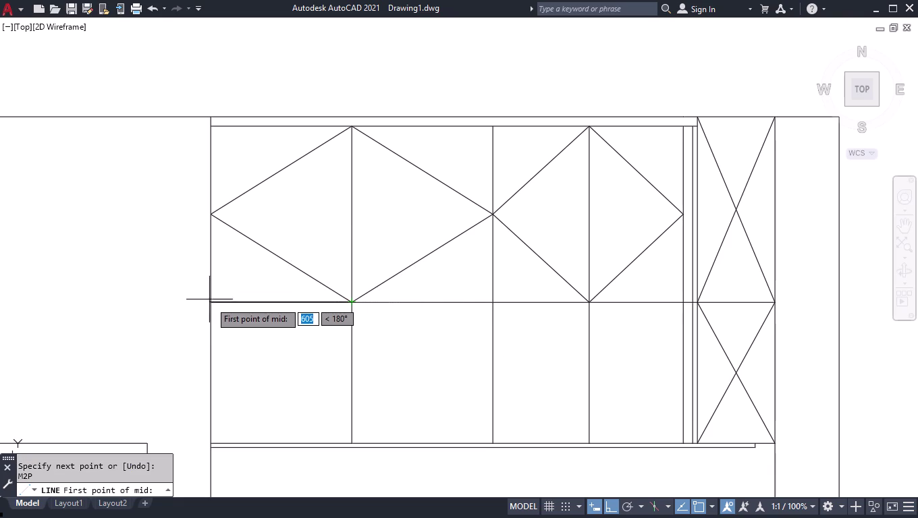
click(210, 302)
click(212, 441)
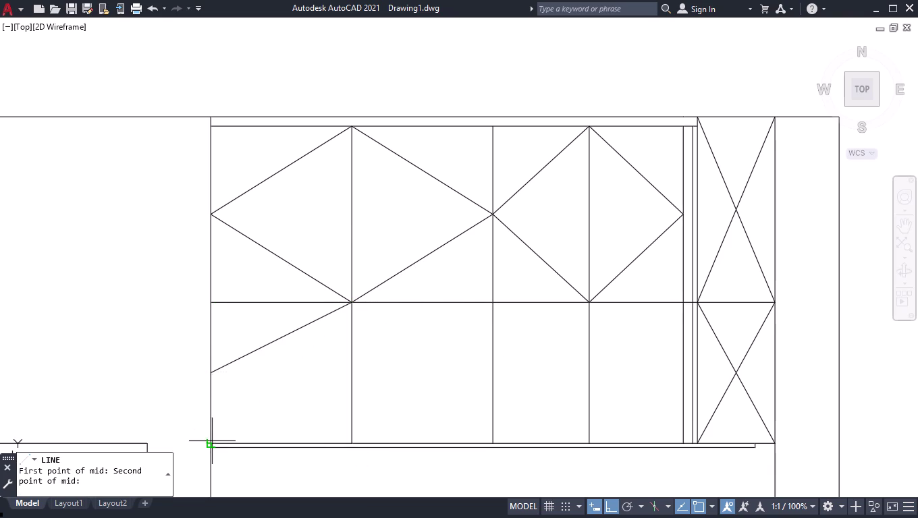
click(353, 446)
text(M2P)
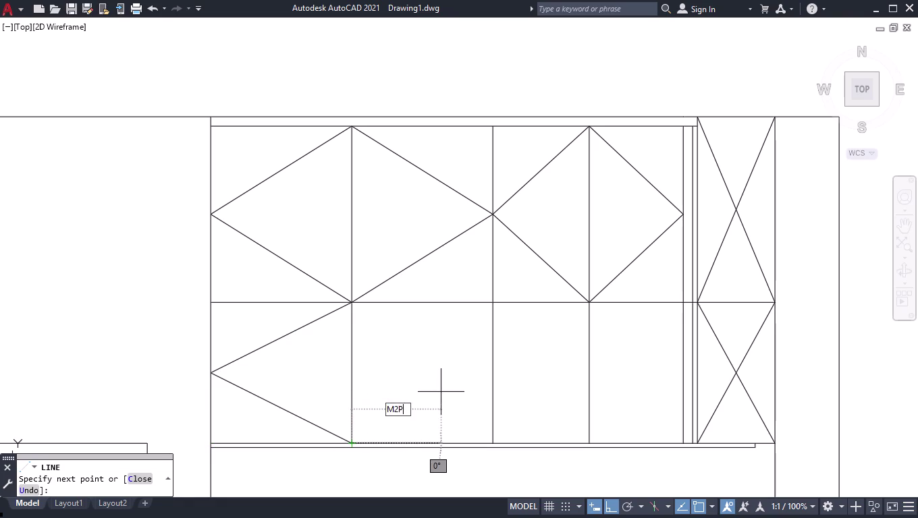
key(Return)
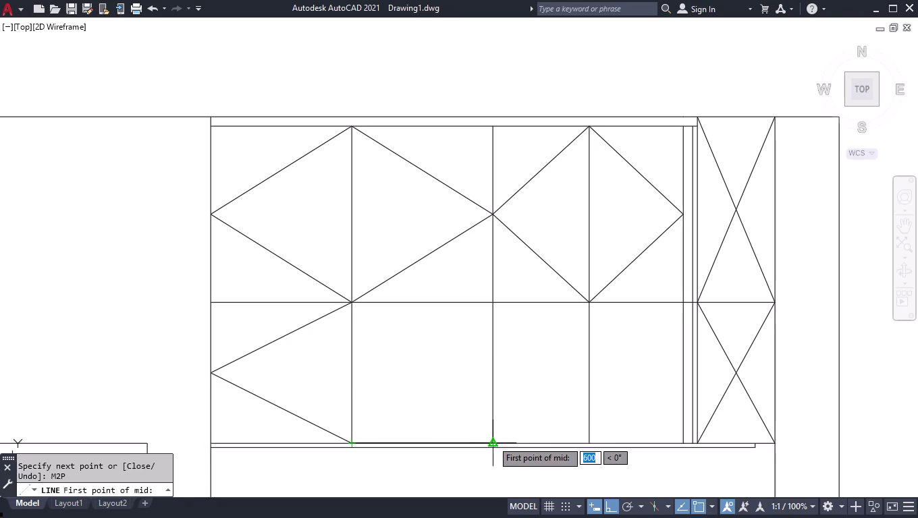
click(494, 444)
click(494, 305)
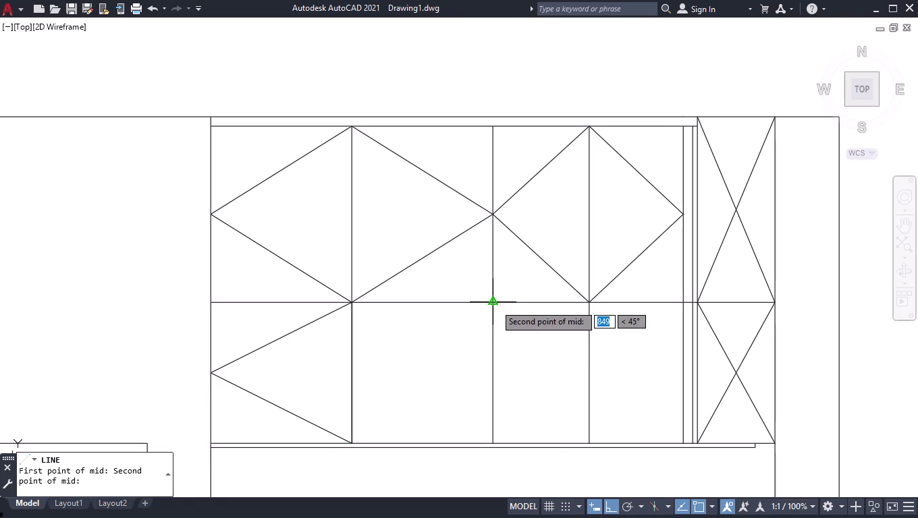
click(349, 303)
key(space)
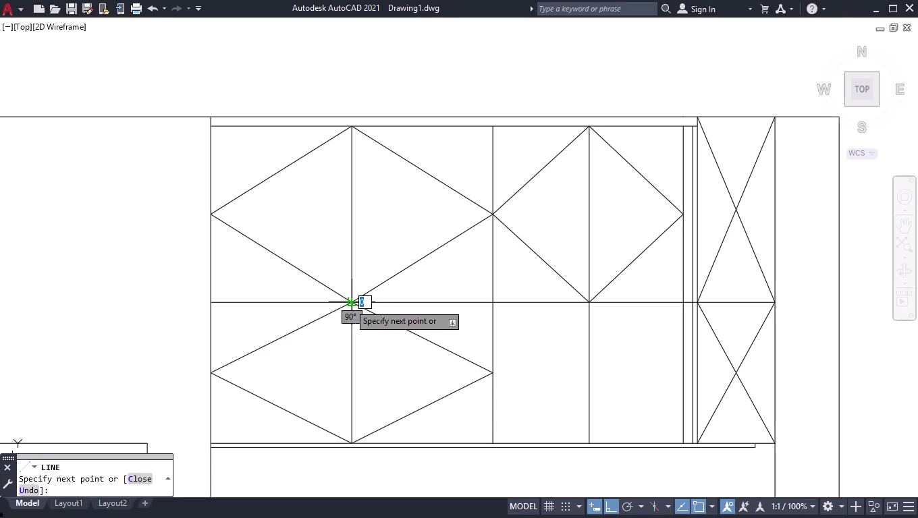
Draw a second diamond in the next compartment, sharing the first diamond's right tip.
scroll(up, 3)
scroll(down, 3)
key(space)
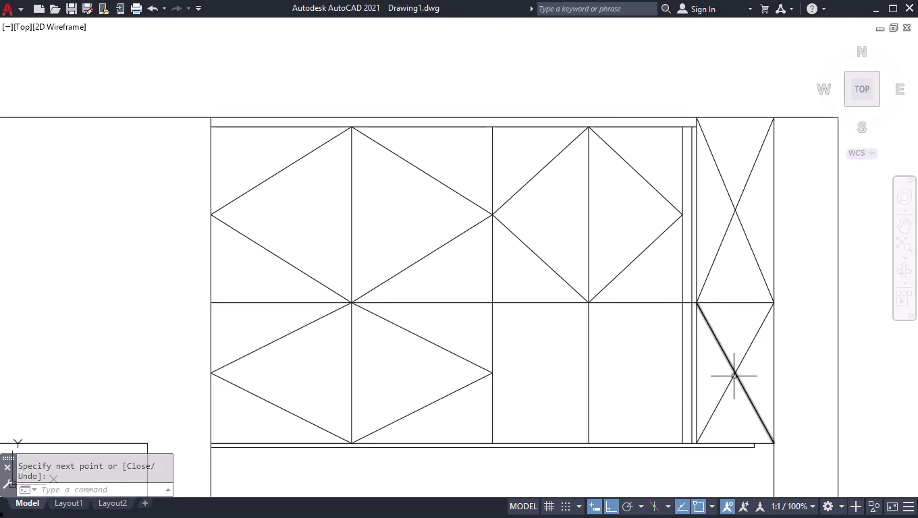
click(588, 304)
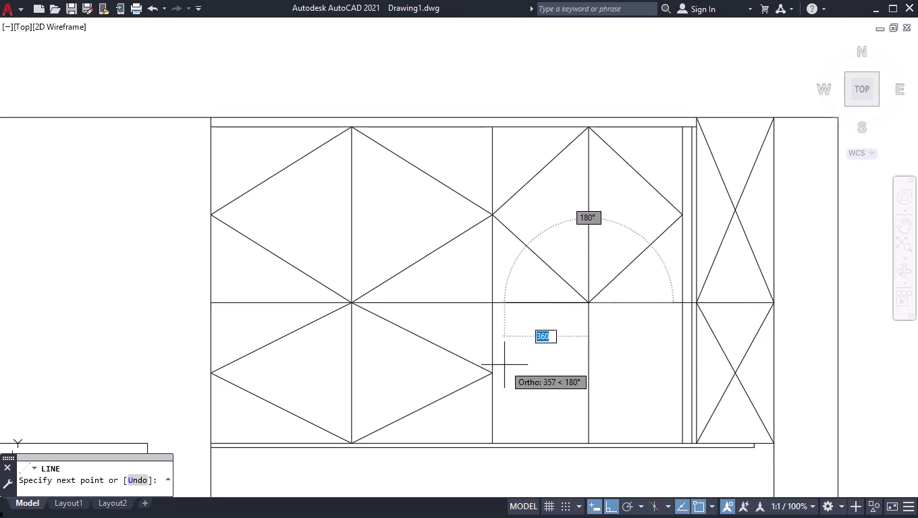
click(495, 373)
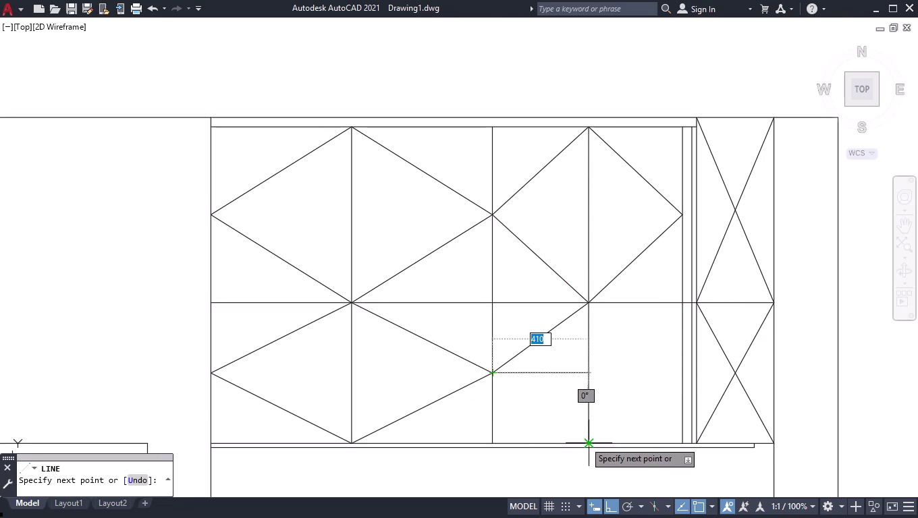
click(587, 441)
text(M)
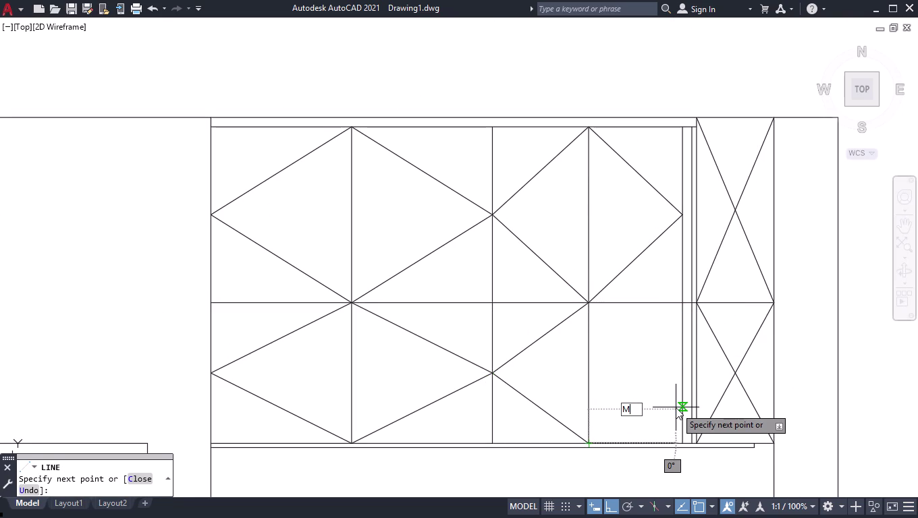
text(2P)
key(Return)
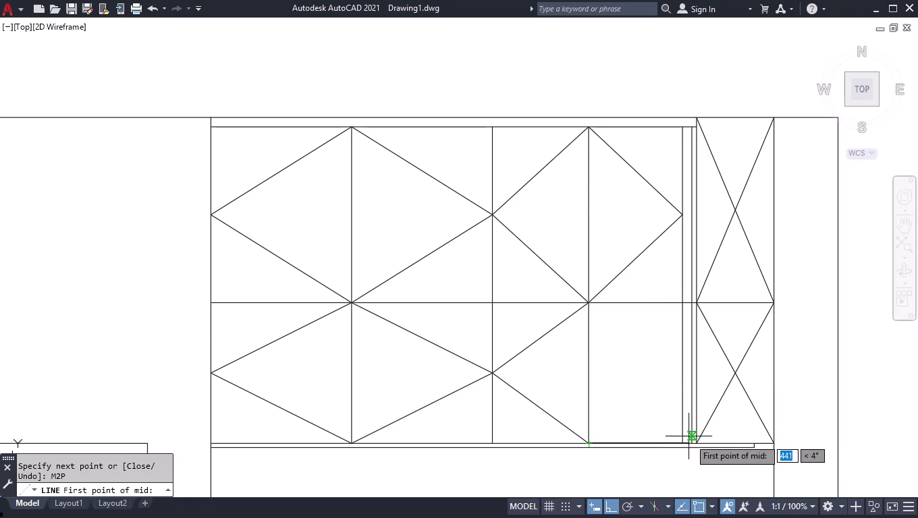
click(683, 444)
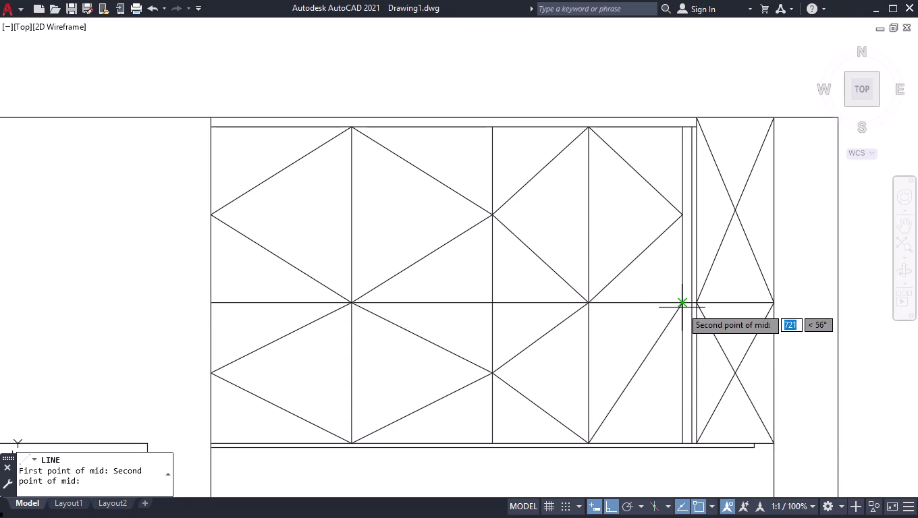
click(682, 307)
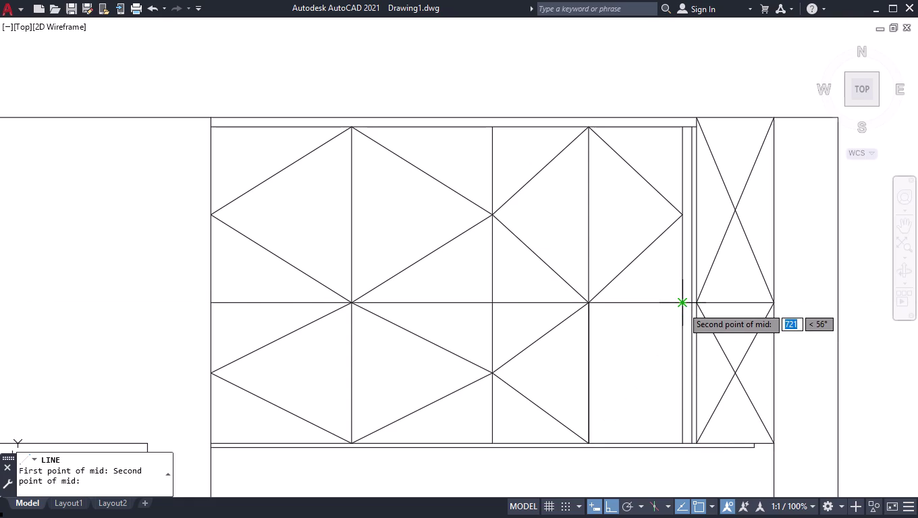
click(592, 307)
key(space)
scroll(down, 3)
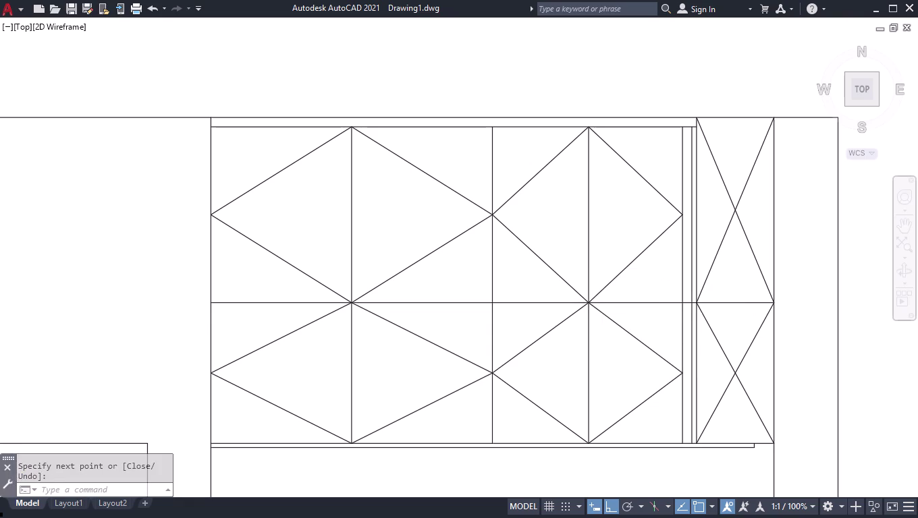
scroll(down, 3)
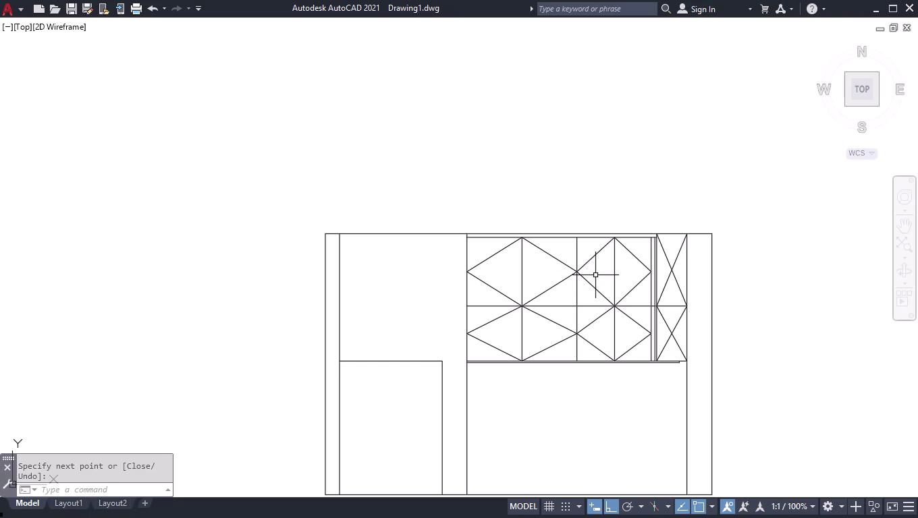
Load the ACAD_ISO02W100 dashed linetype through the Linetype Manager (LT).
key(l)
key(t)
key(Return)
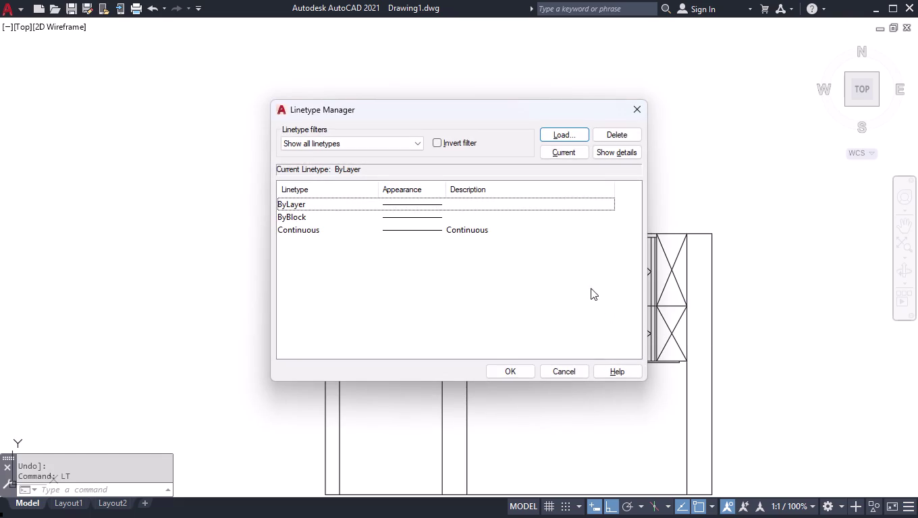
click(555, 132)
click(470, 224)
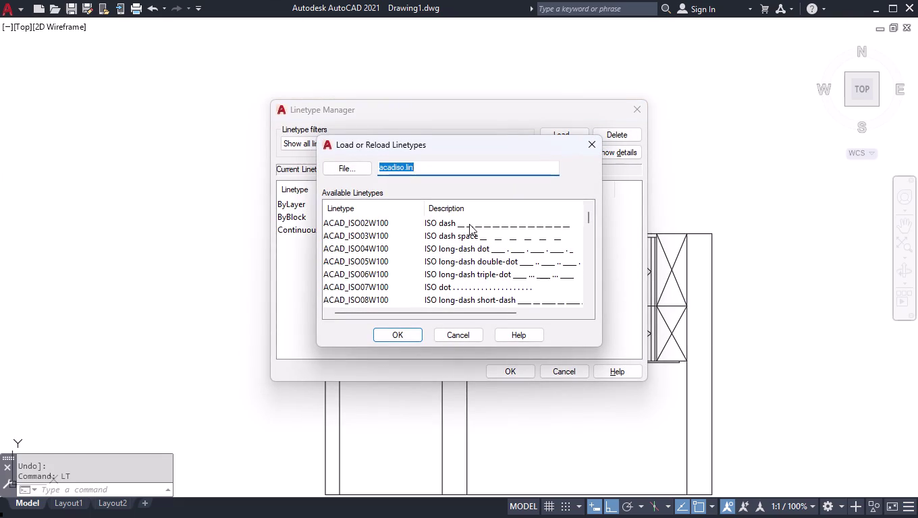
click(398, 334)
click(632, 103)
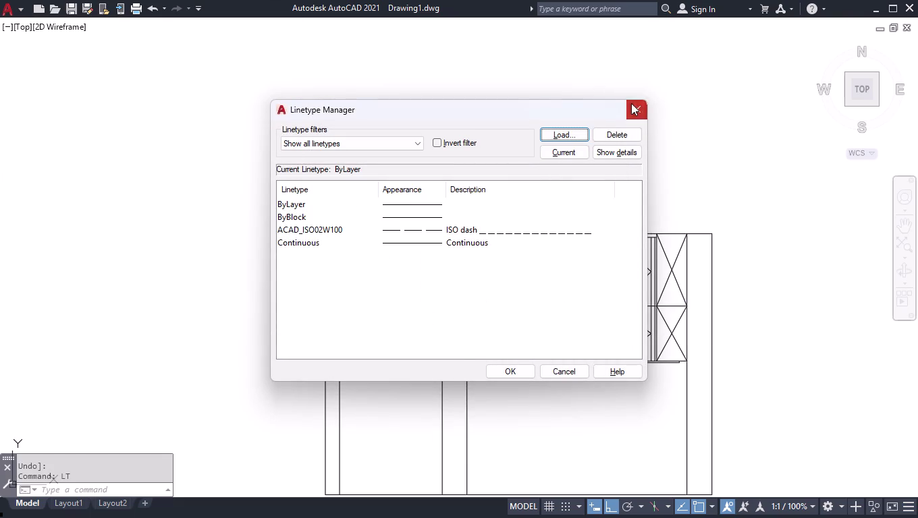
click(641, 250)
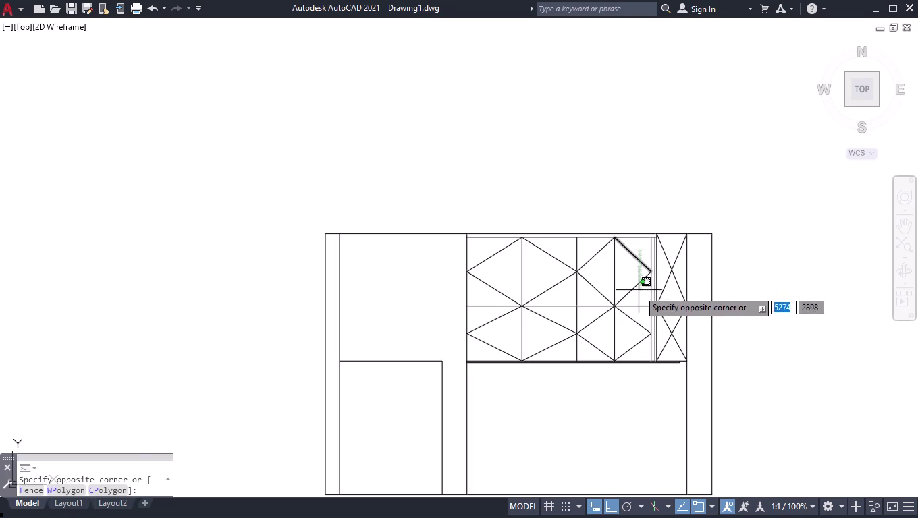
click(637, 296)
Window-select the lines of the rightmost, next and central diamonds.
click(635, 313)
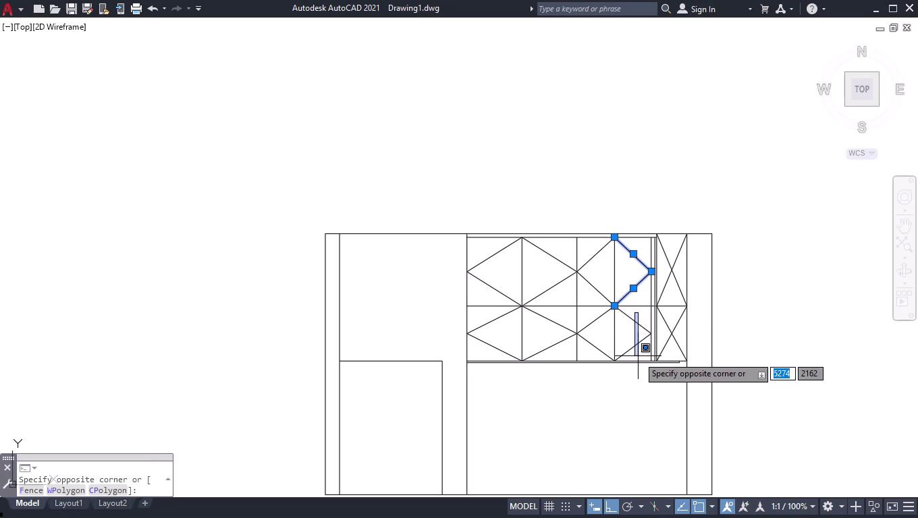
click(631, 354)
click(604, 311)
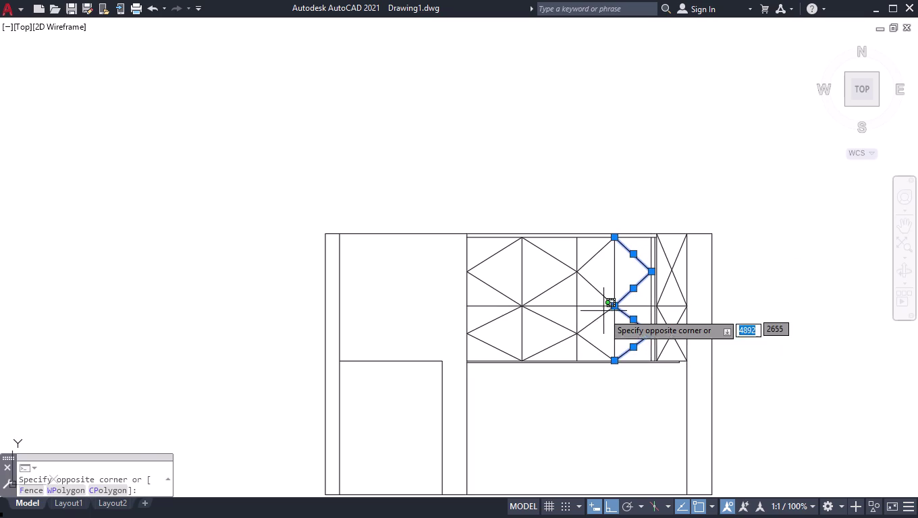
click(585, 349)
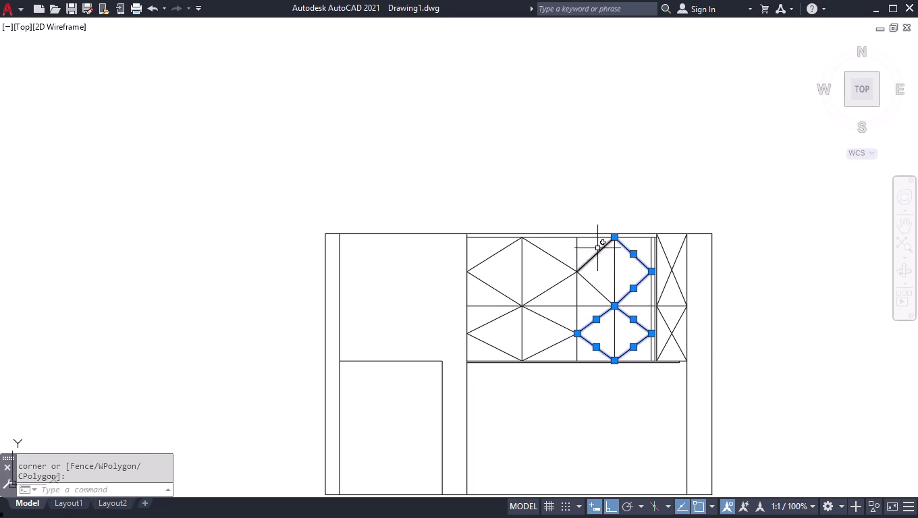
click(596, 244)
click(585, 294)
click(562, 254)
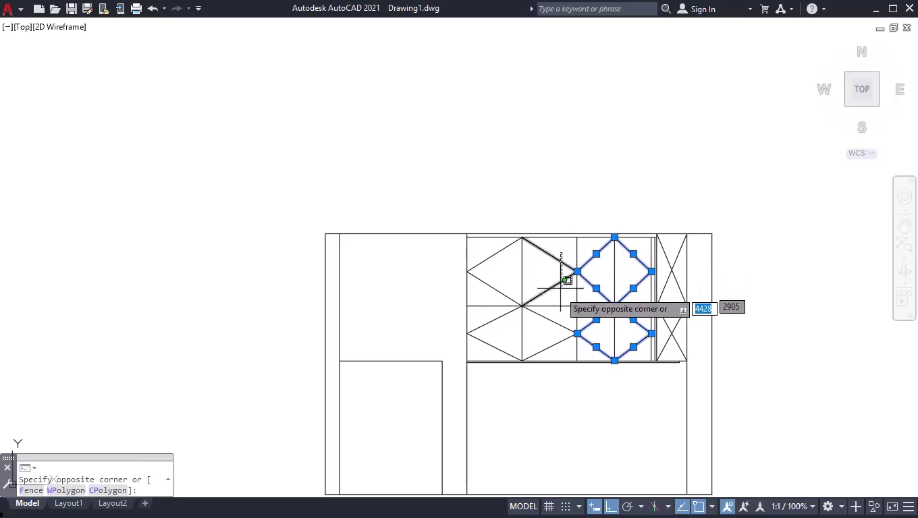
click(558, 300)
click(551, 310)
click(550, 353)
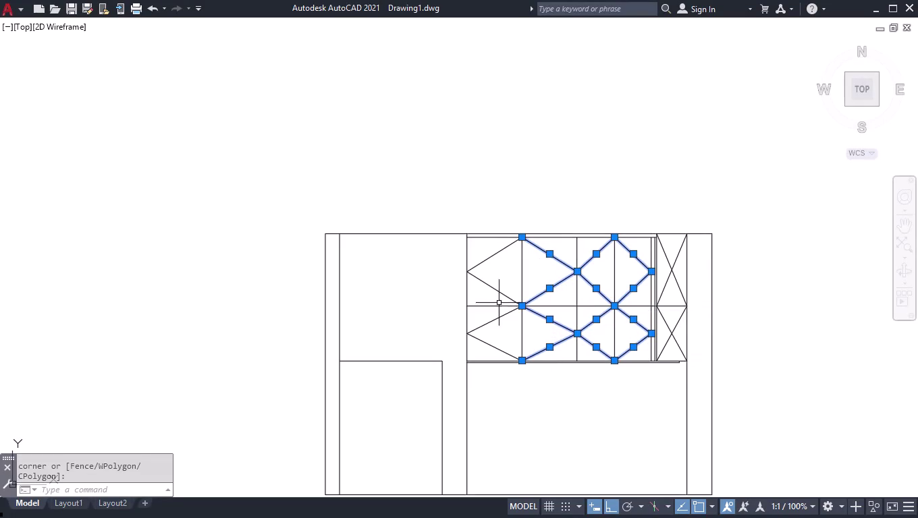
Add the left half-diamond and narrow-panel X lines, then show their properties with Ctrl+1.
click(487, 244)
click(474, 288)
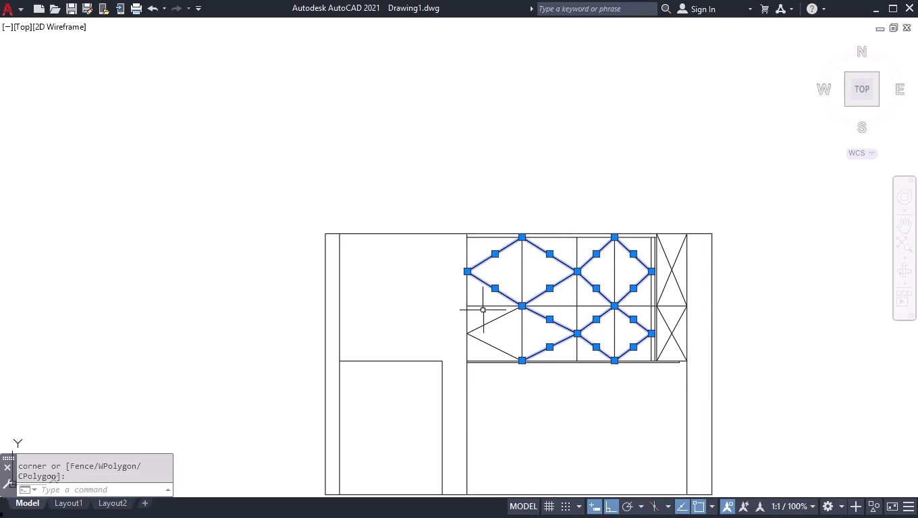
click(483, 311)
click(480, 348)
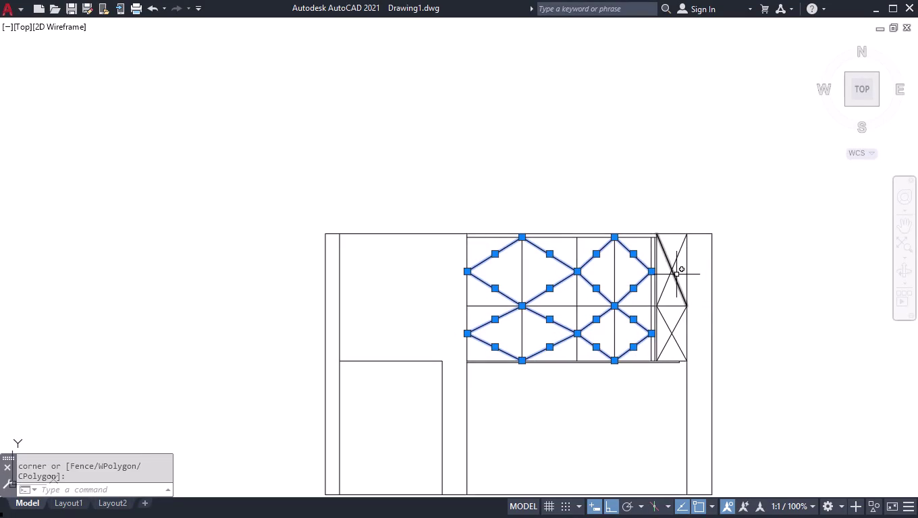
click(681, 275)
click(658, 287)
click(676, 333)
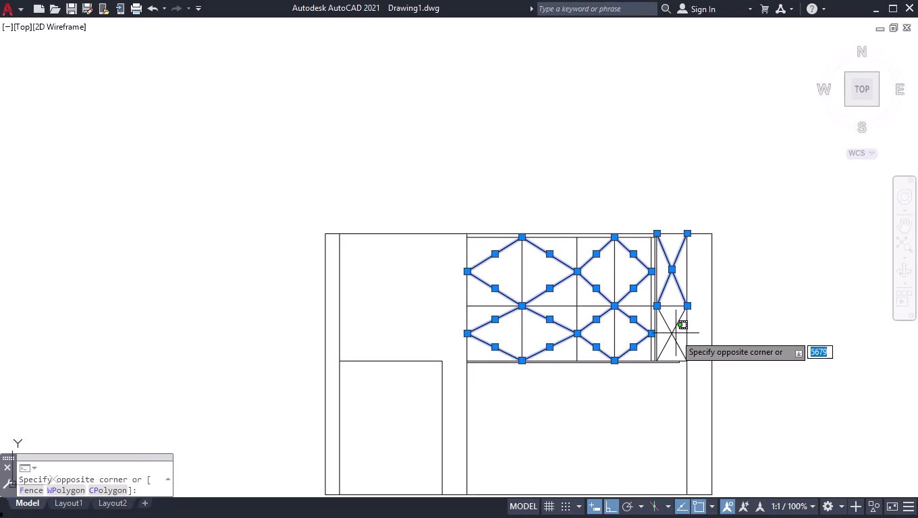
click(667, 337)
key(ctrl+1)
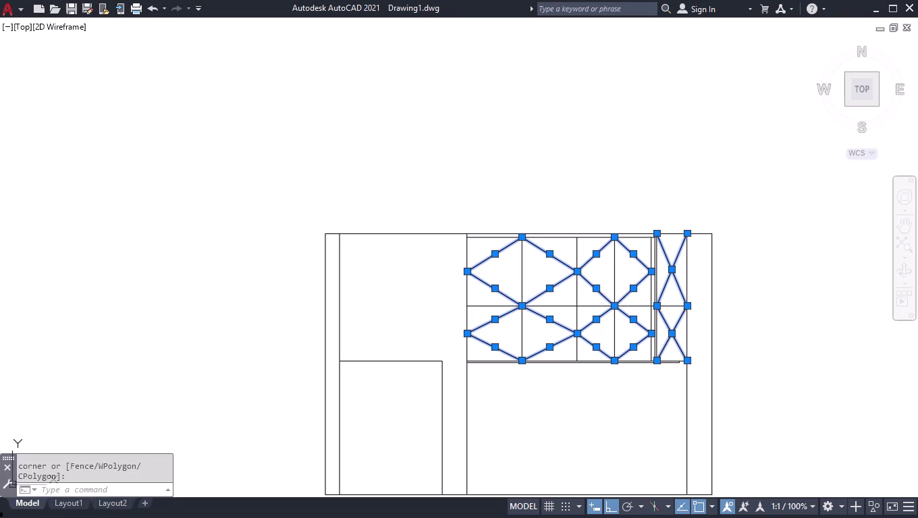
click(817, 178)
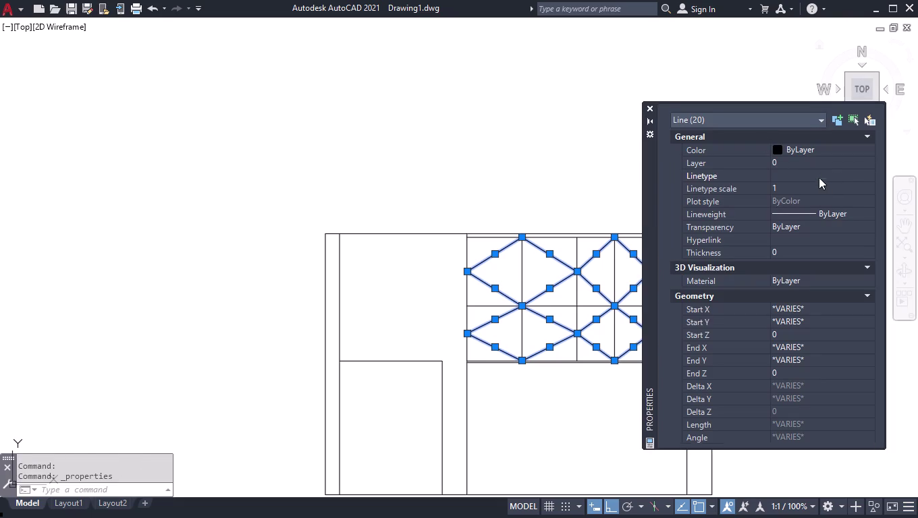
Give the pattern lines the ACAD_ISO02W100 linetype, trying scales 3 and 4 before settling on 5.
click(828, 177)
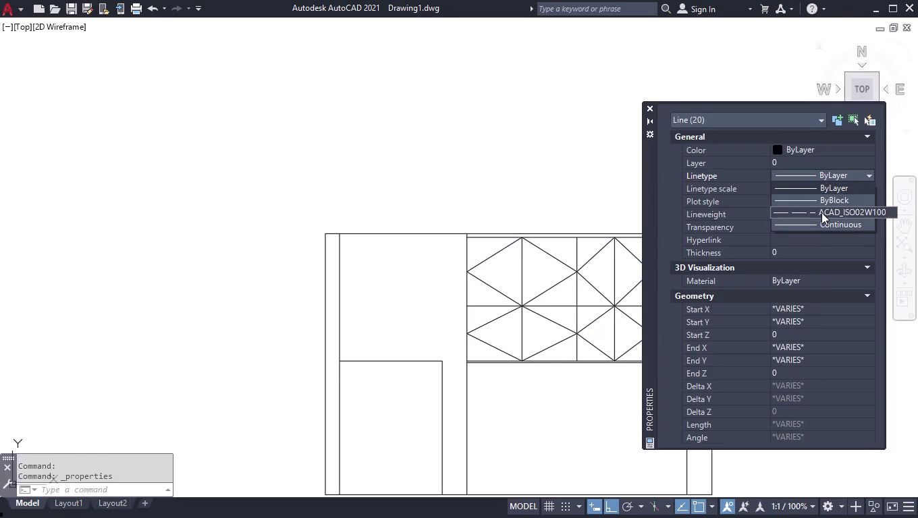
click(822, 212)
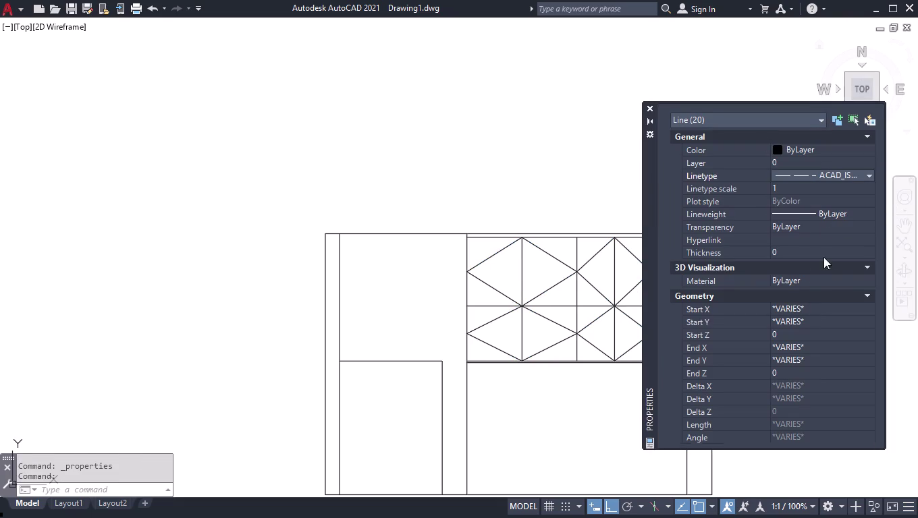
click(788, 191)
key(3)
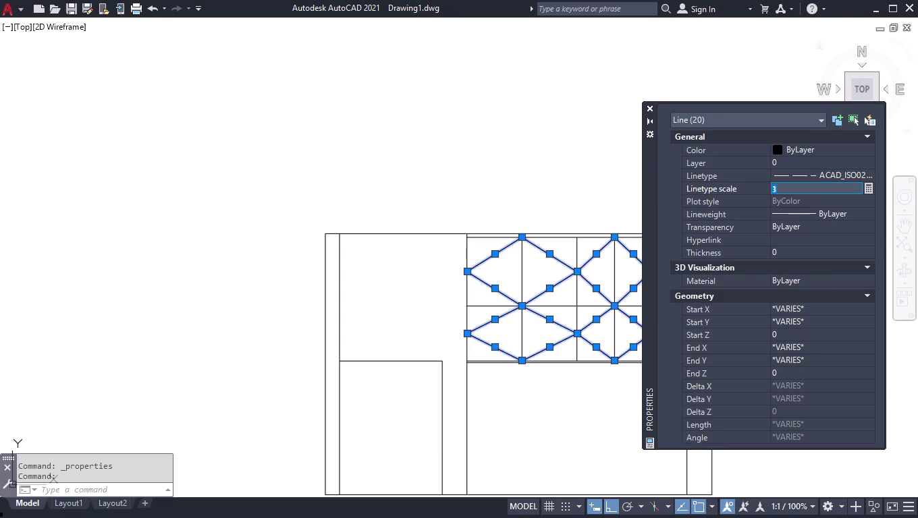
key(Return)
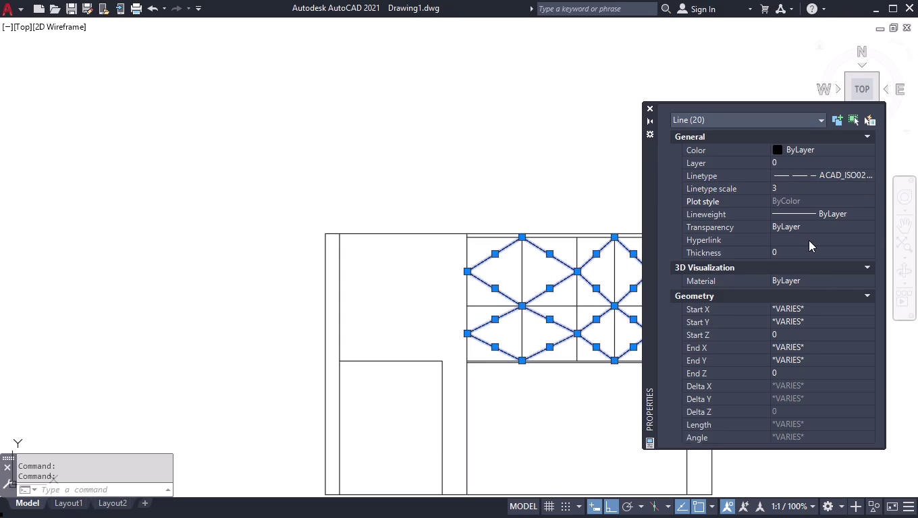
click(800, 186)
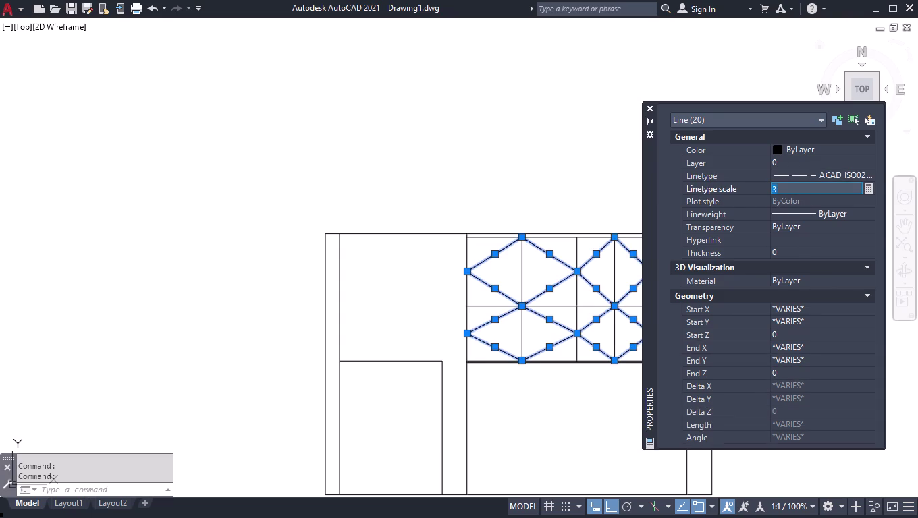
key(4)
key(Return)
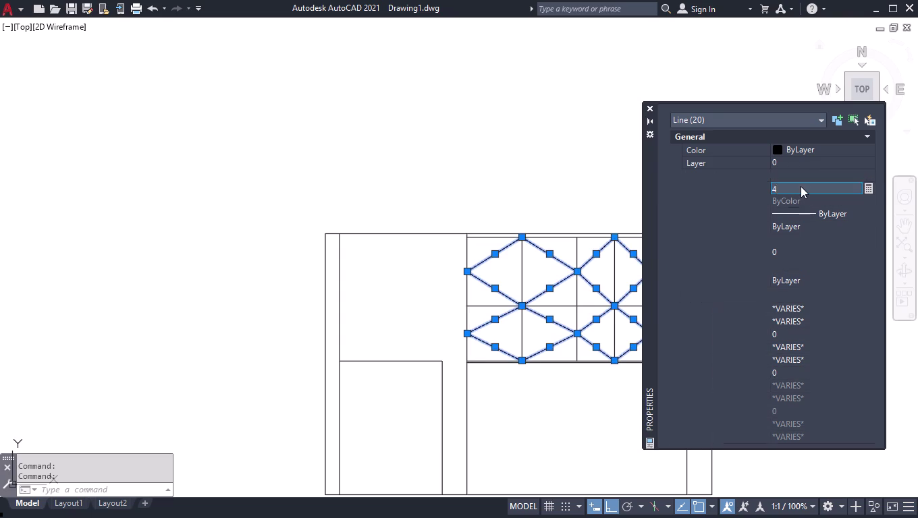
click(800, 187)
key(5)
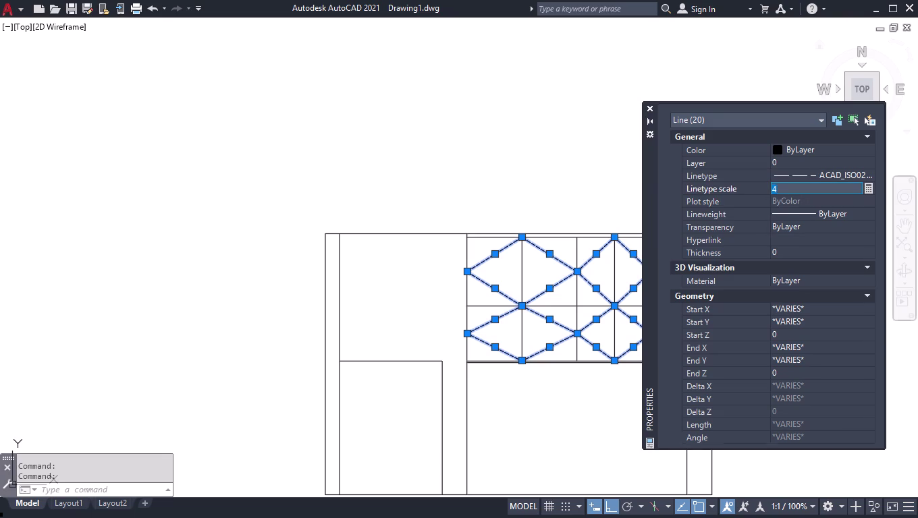
key(Return)
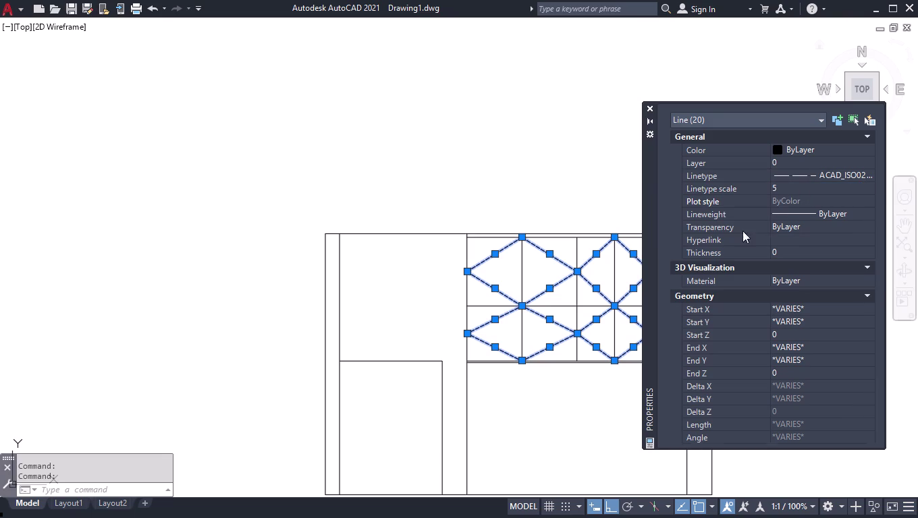
click(650, 105)
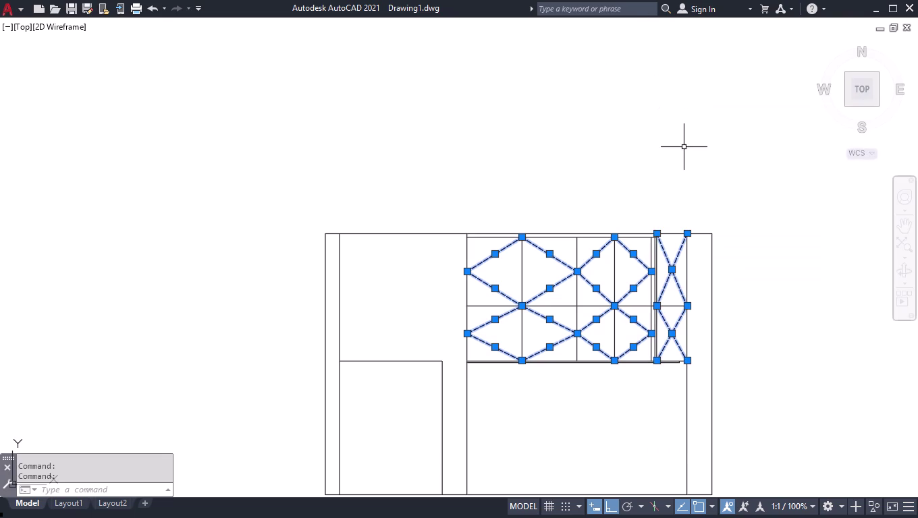
Clear the dashed line selection and undo the last two changes.
click(712, 153)
click(492, 400)
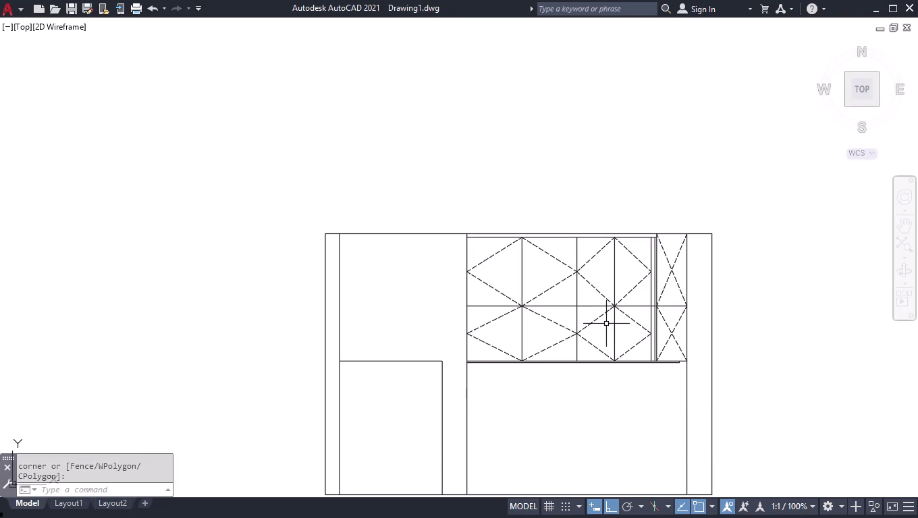
scroll(up, 3)
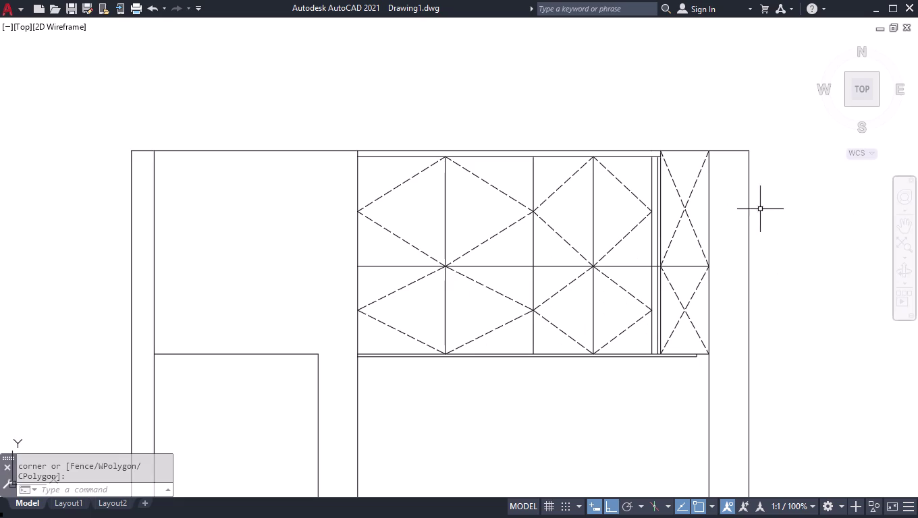
scroll(down, 3)
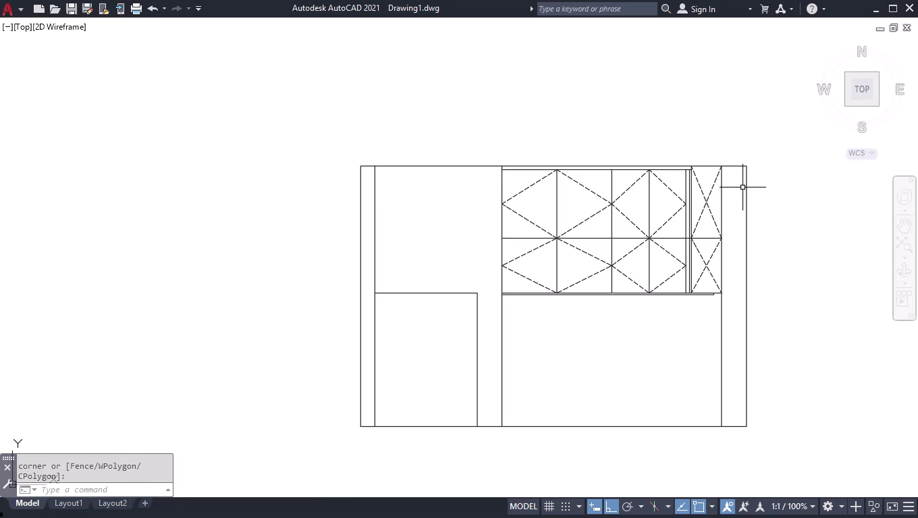
key(u)
key(Return)
key(u)
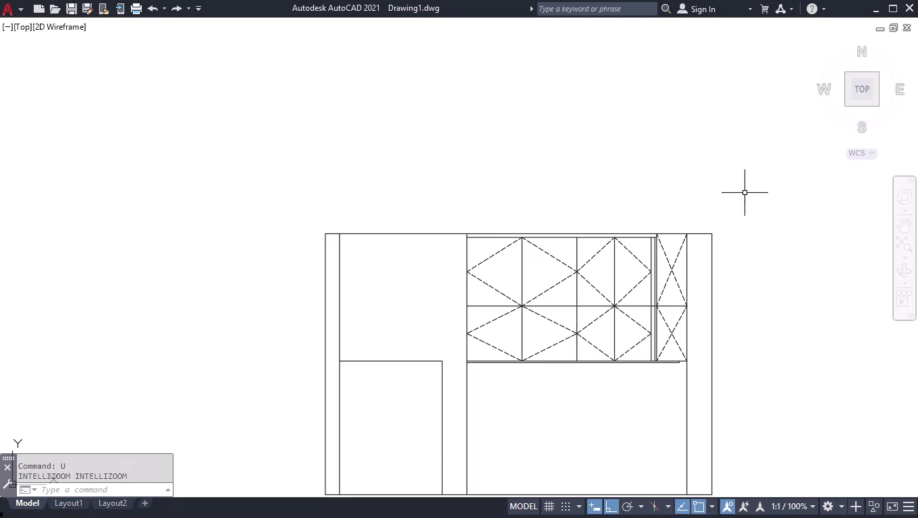
key(Return)
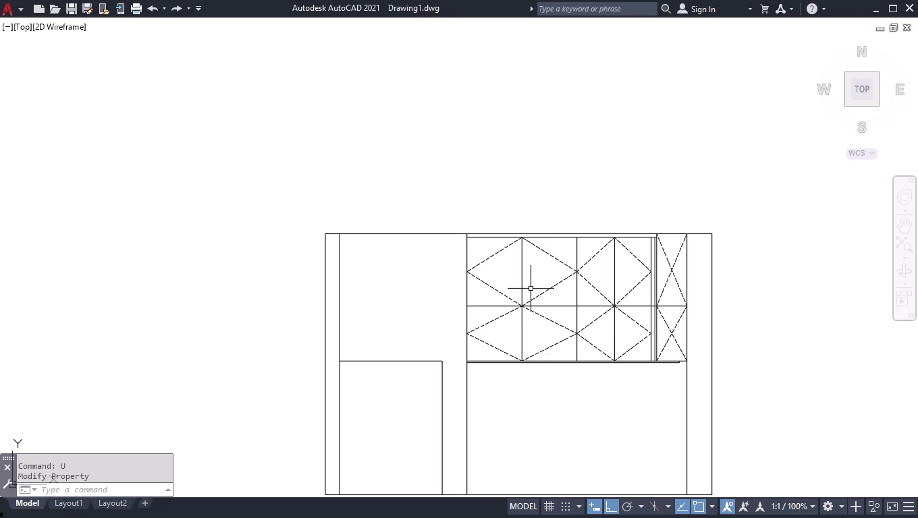
Zoom into the lower wardrobe section and start the OFFSET command.
scroll(down, 3)
scroll(up, 3)
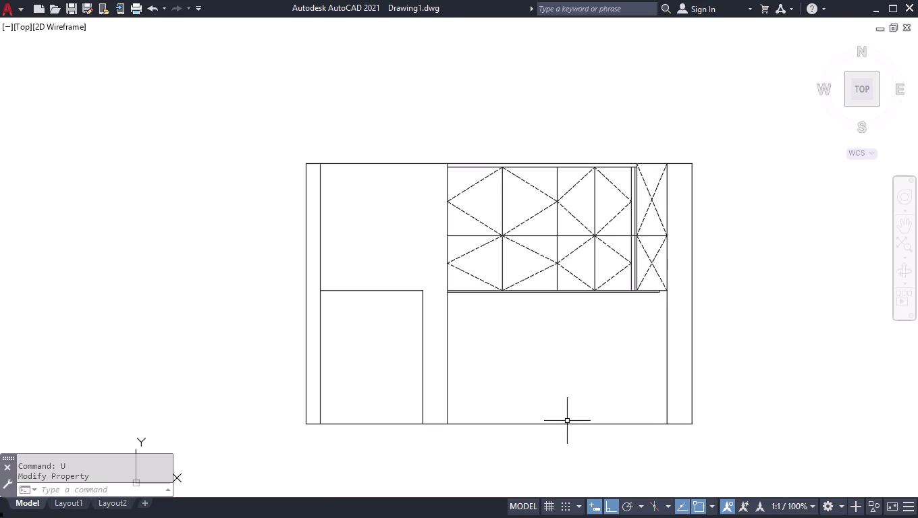
scroll(up, 3)
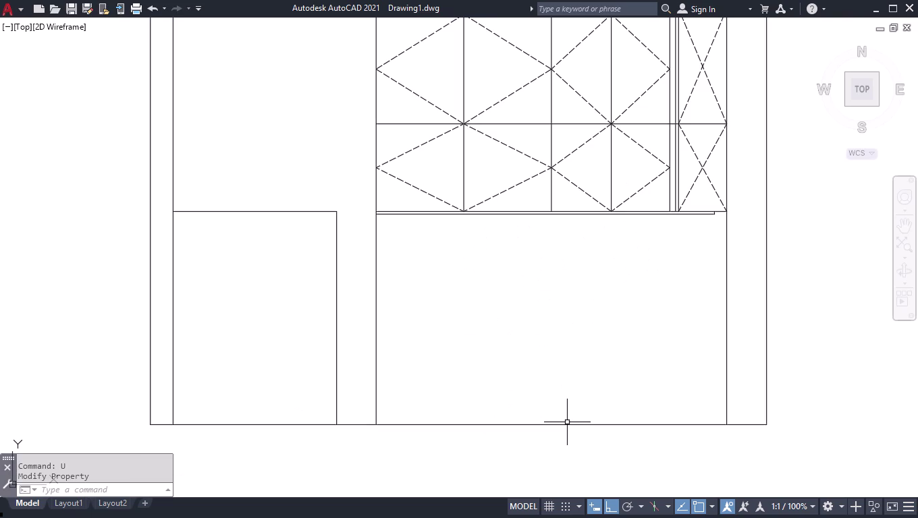
text(OFF)
key(Return)
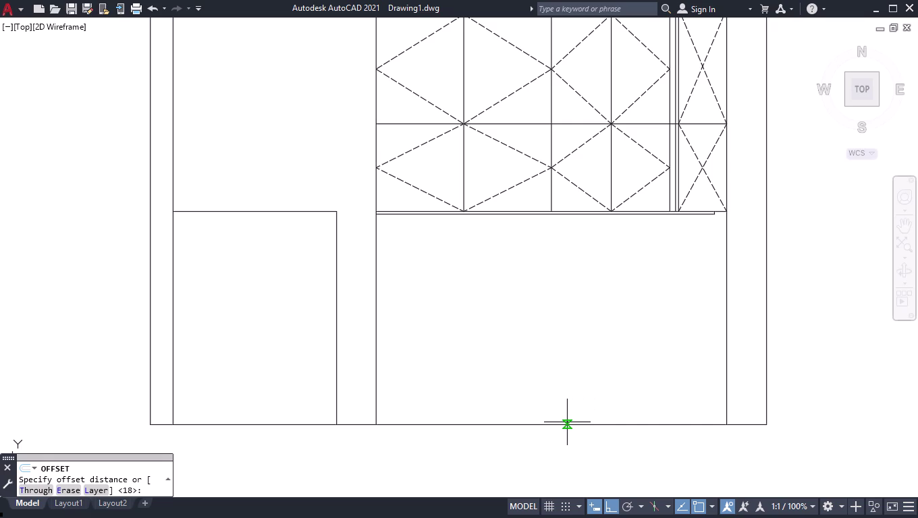
Offset the line under the upper diamond panels 600 downward as a shelf line.
text(600)
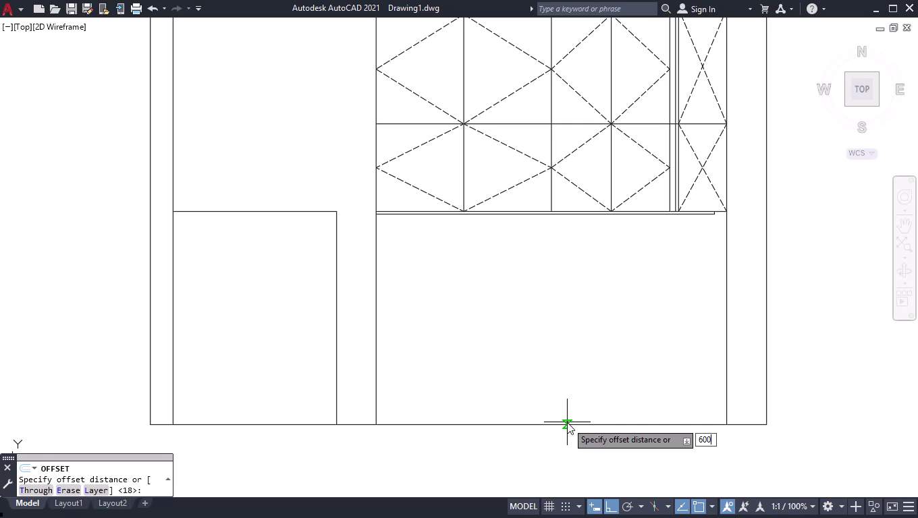
key(Return)
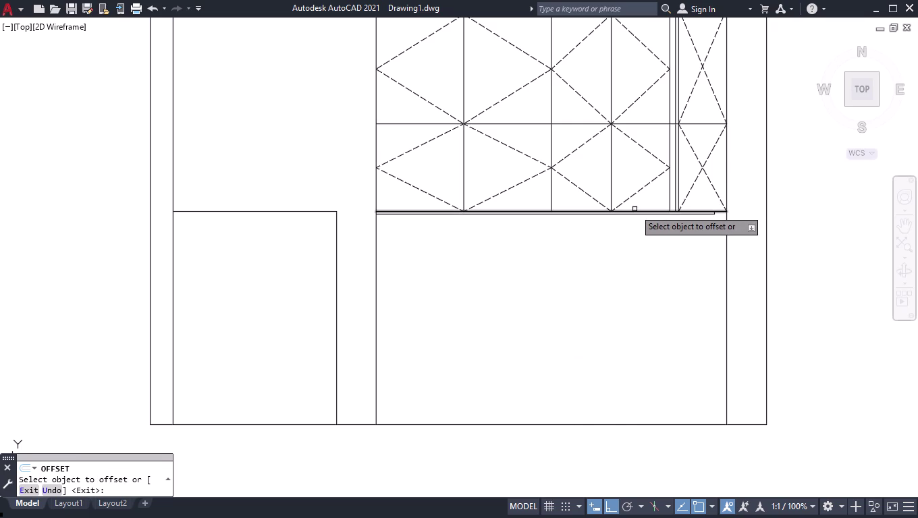
click(634, 210)
click(636, 209)
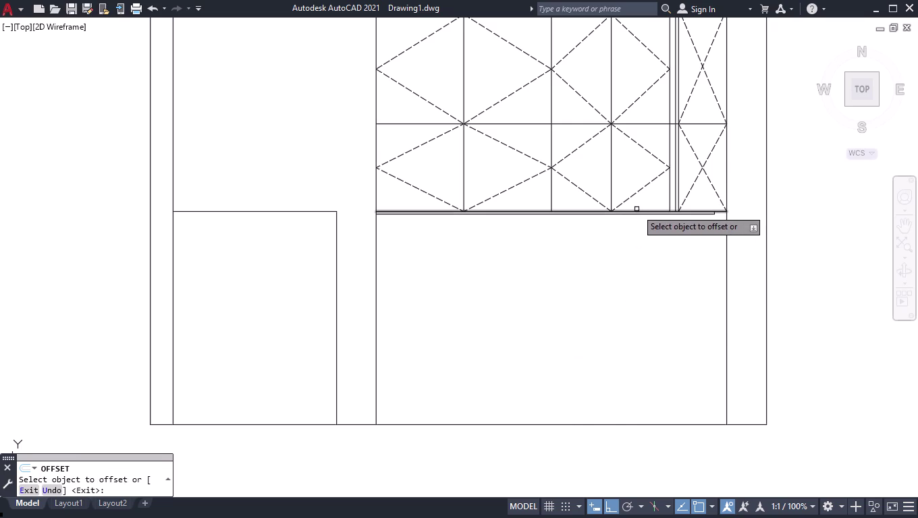
click(636, 210)
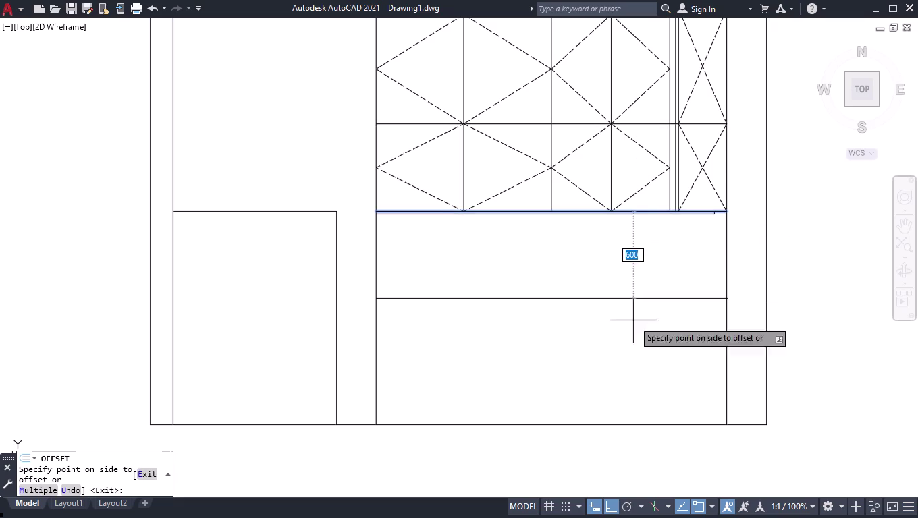
click(635, 342)
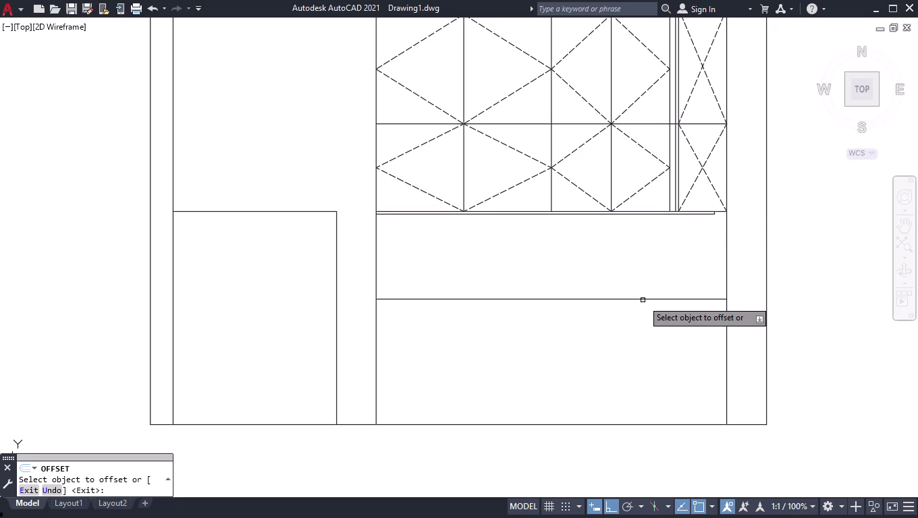
Add offset copies 40 and then 720 below the new shelf line.
click(642, 300)
text(40)
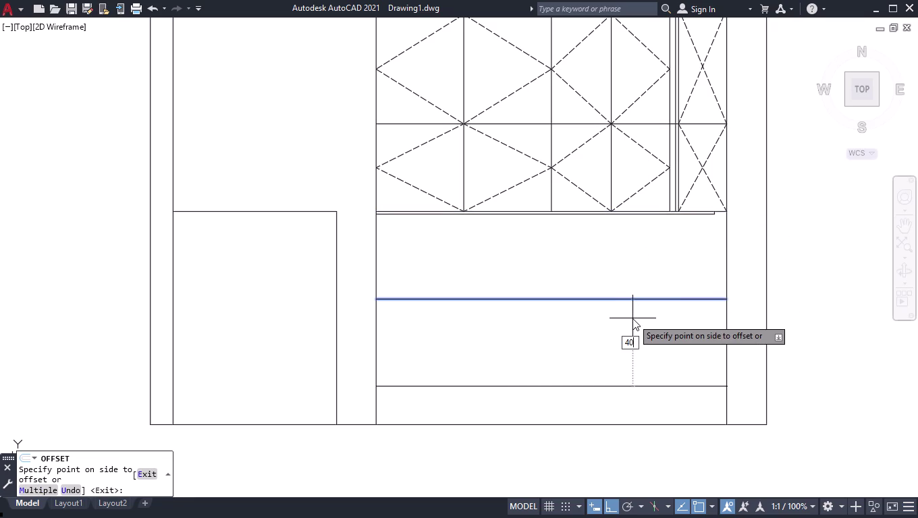
key(Return)
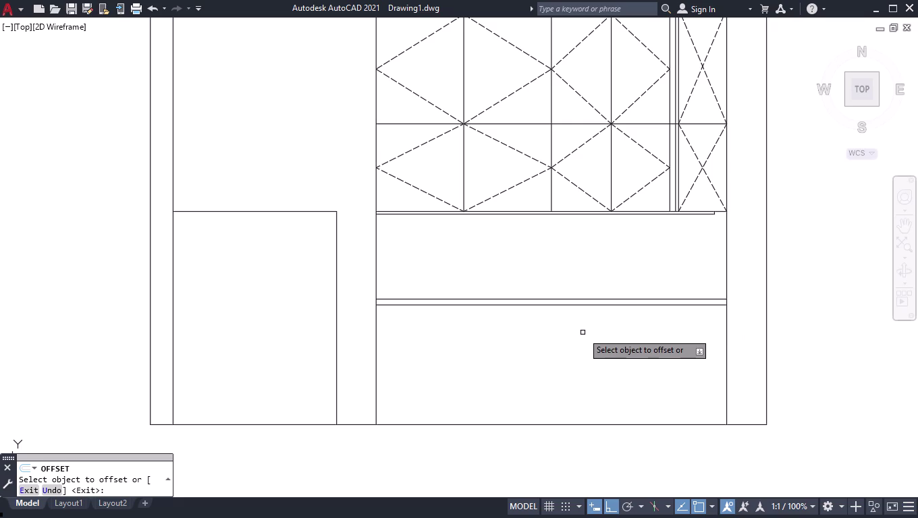
click(572, 306)
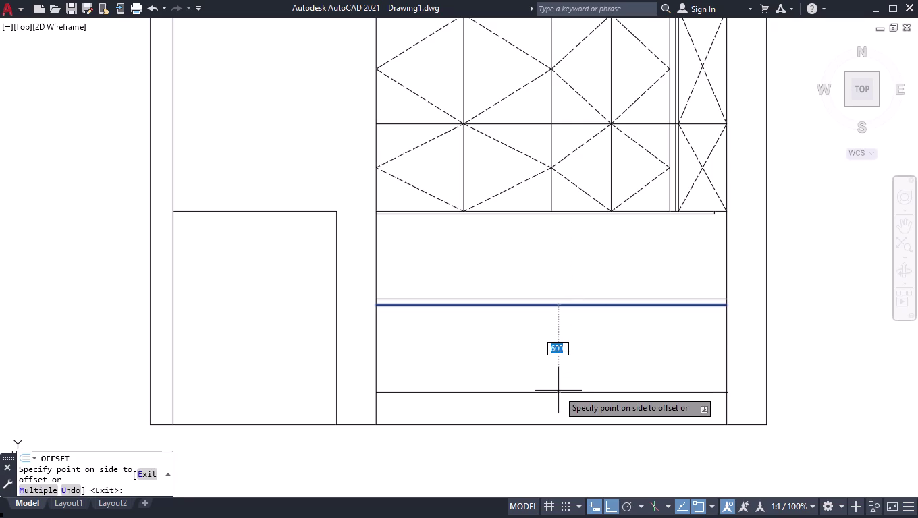
text(720)
key(Return)
key(space)
scroll(up, 3)
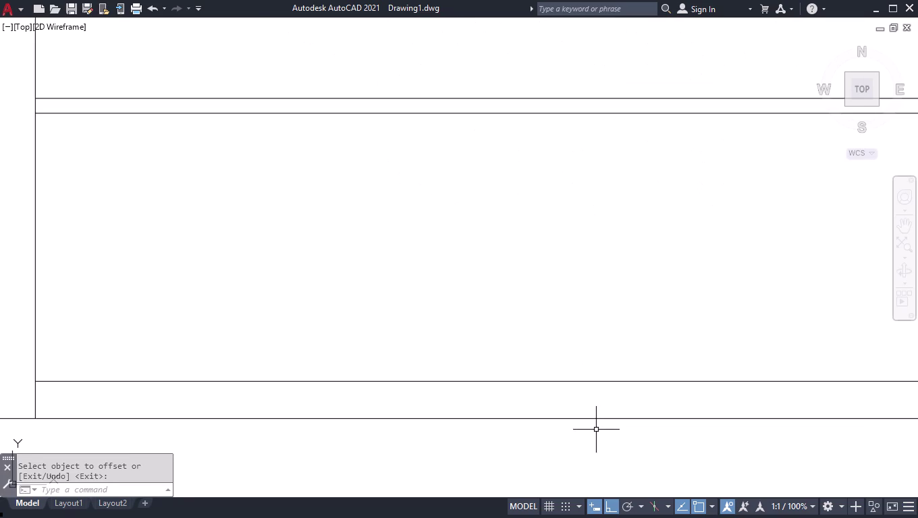
text(MR)
key(BackSpace)
text(E)
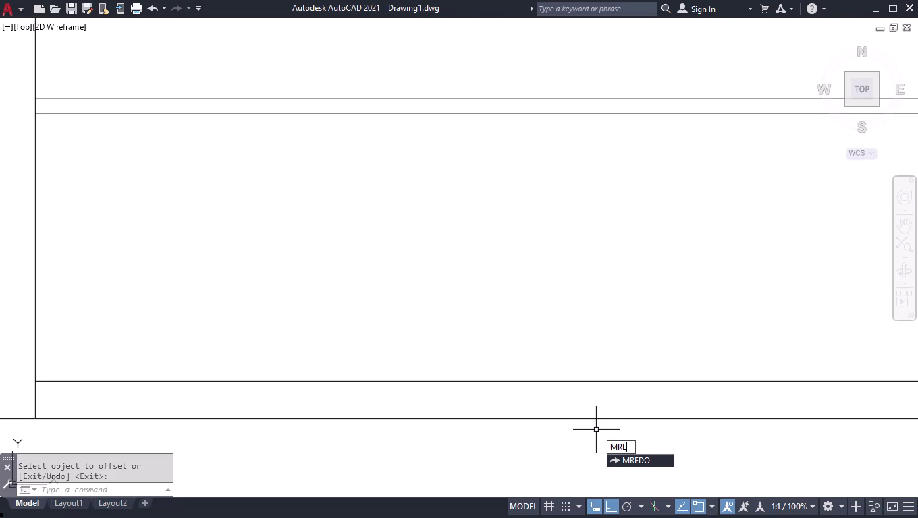
text(AS)
key(Return)
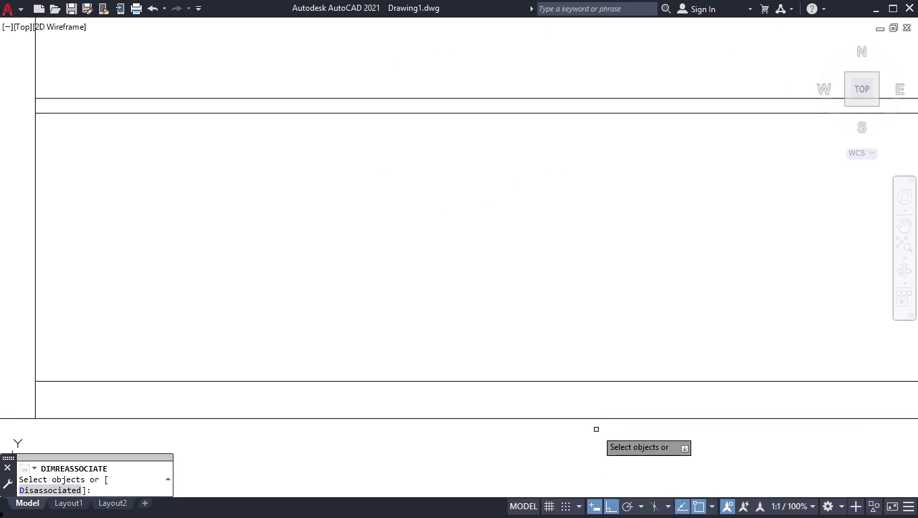
key(space)
text(ME)
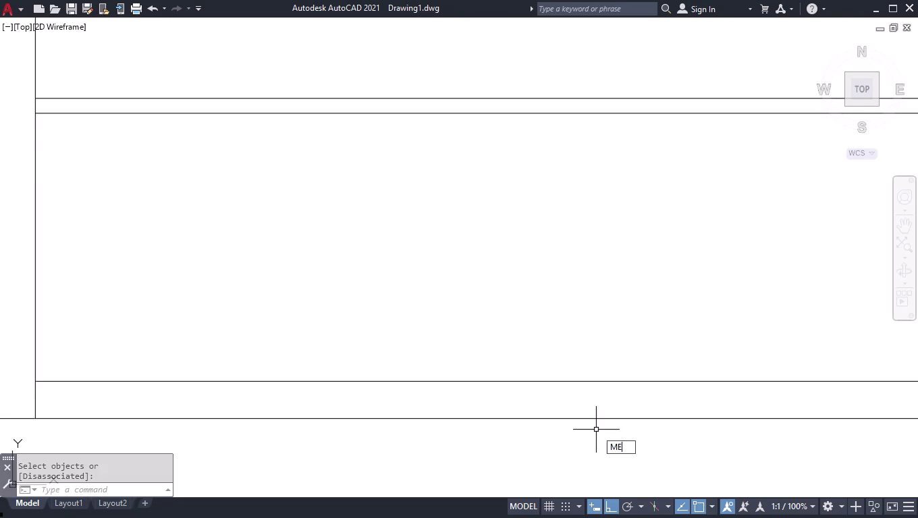
text(AS)
key(Return)
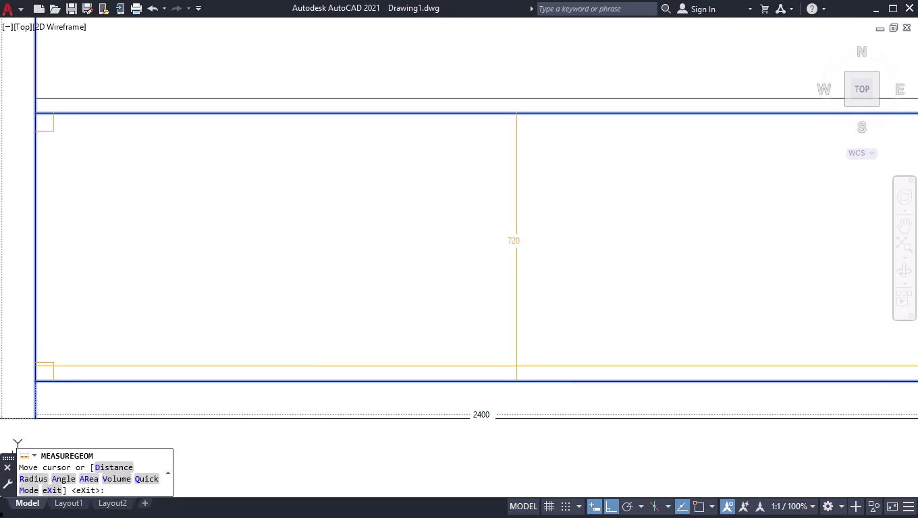
key(Return)
scroll(down, 3)
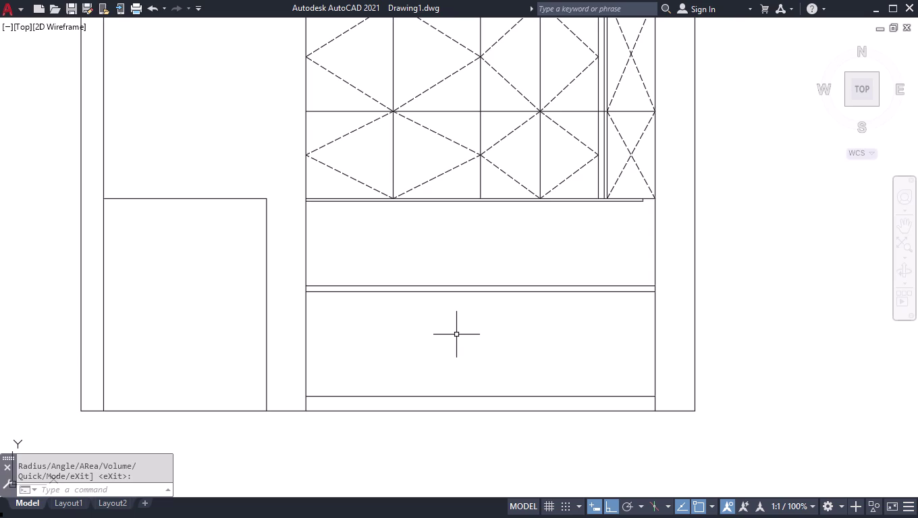
Break the lower section's left vertical edge at the shelf line using BREAKATPOINT.
text(BR)
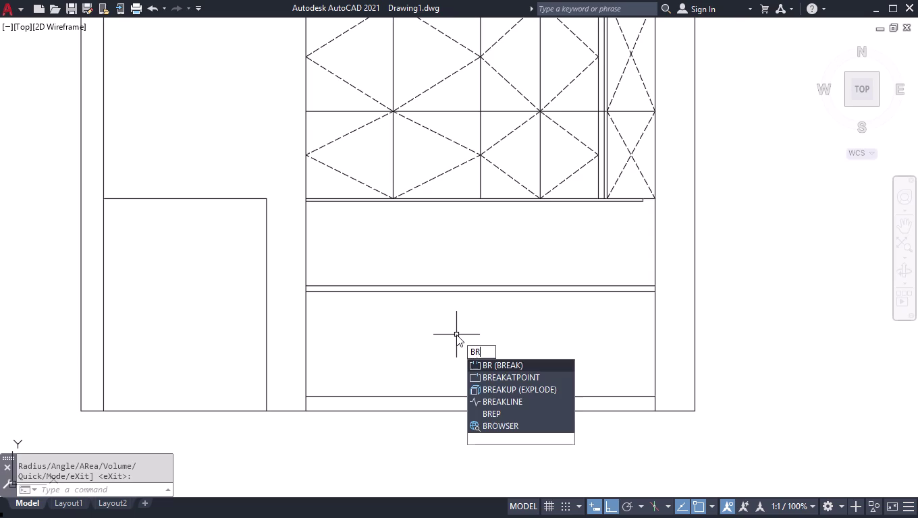
key(Down)
key(Return)
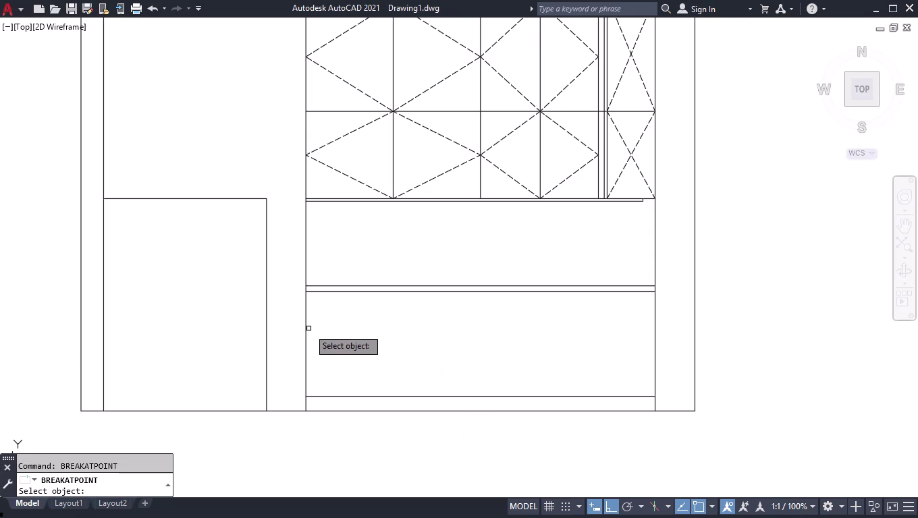
click(307, 327)
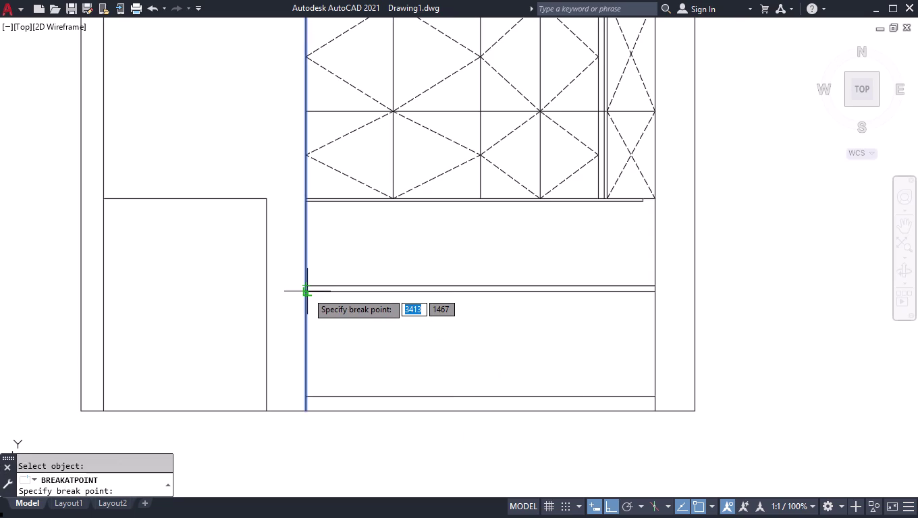
click(308, 292)
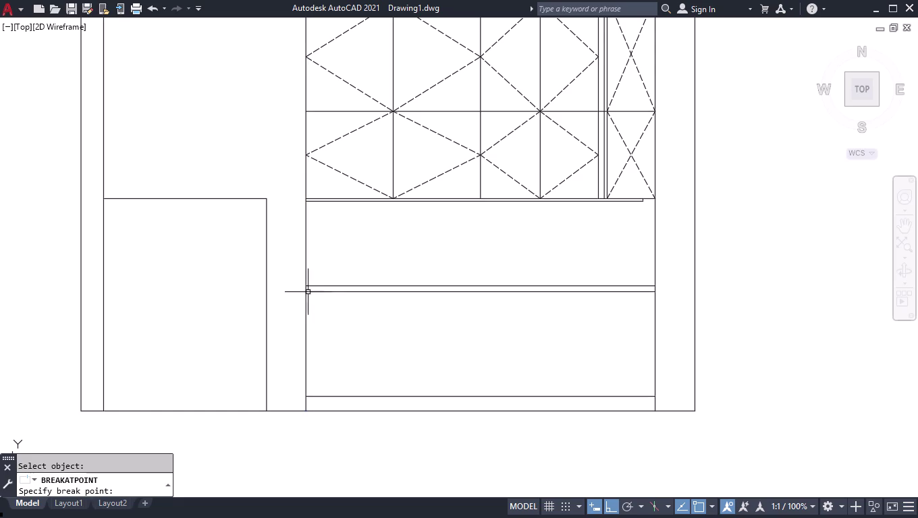
key(space)
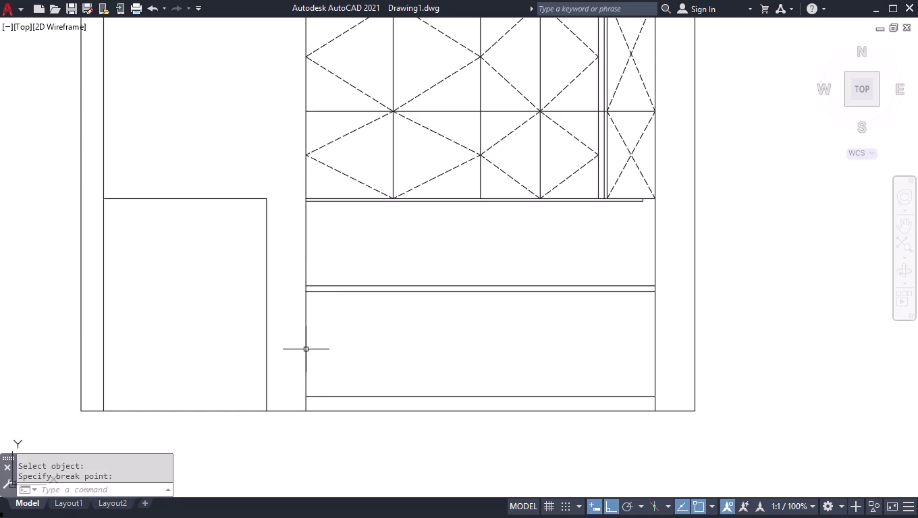
click(305, 359)
click(306, 394)
text(OFF)
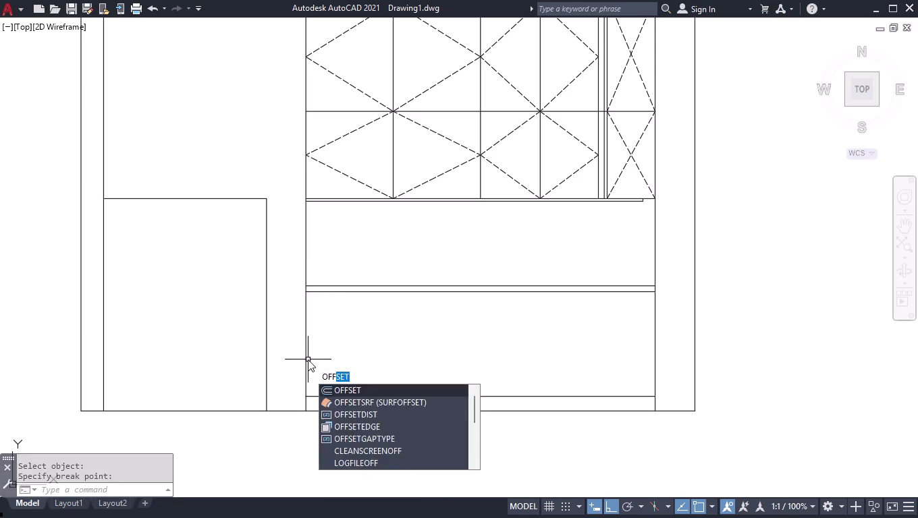
Offset the lower left edge into vertical dividers spaced 600, 600, 550 and 50.
key(Return)
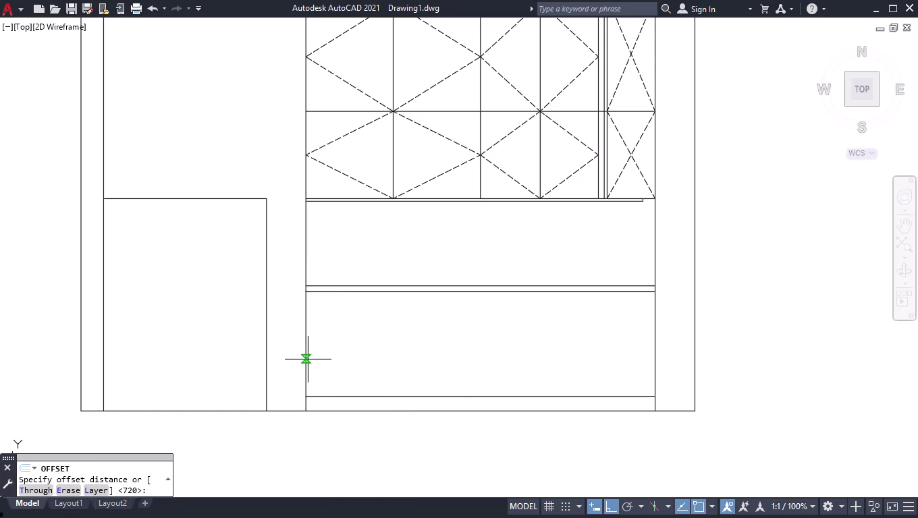
text(600)
key(Return)
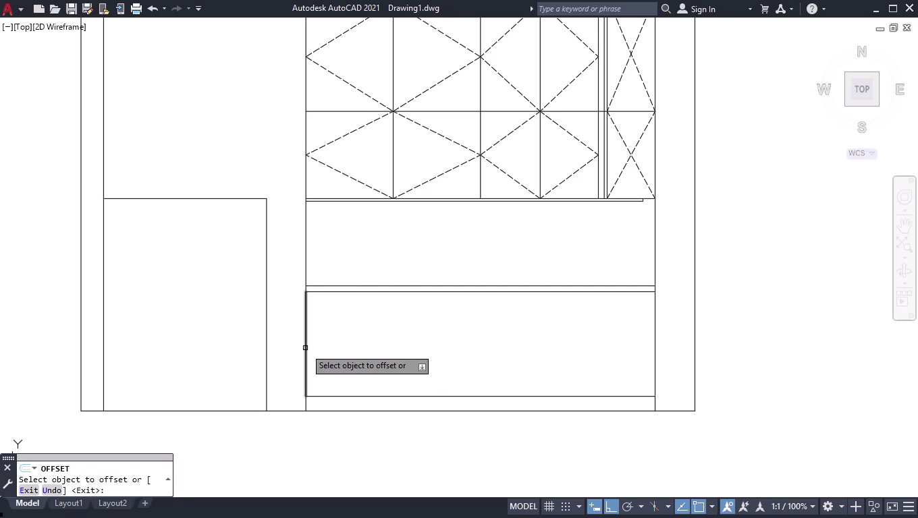
click(305, 349)
click(409, 299)
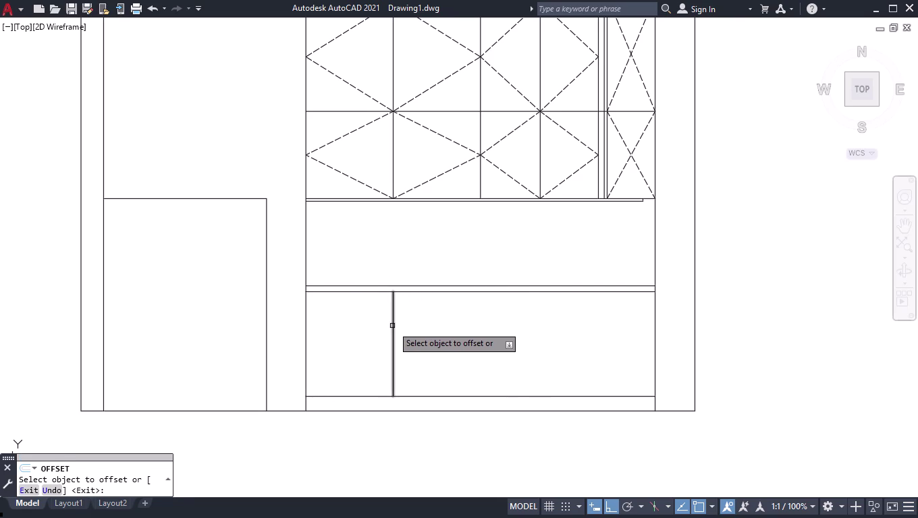
click(392, 327)
click(461, 343)
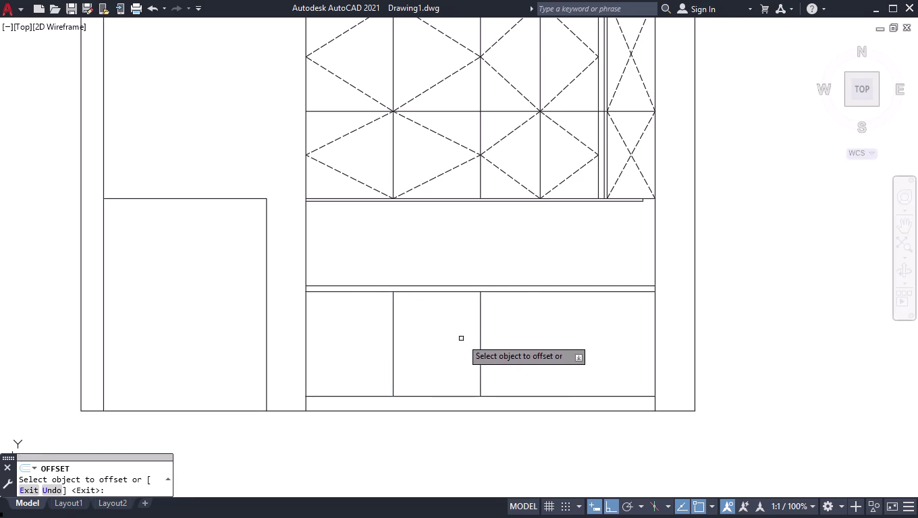
click(482, 346)
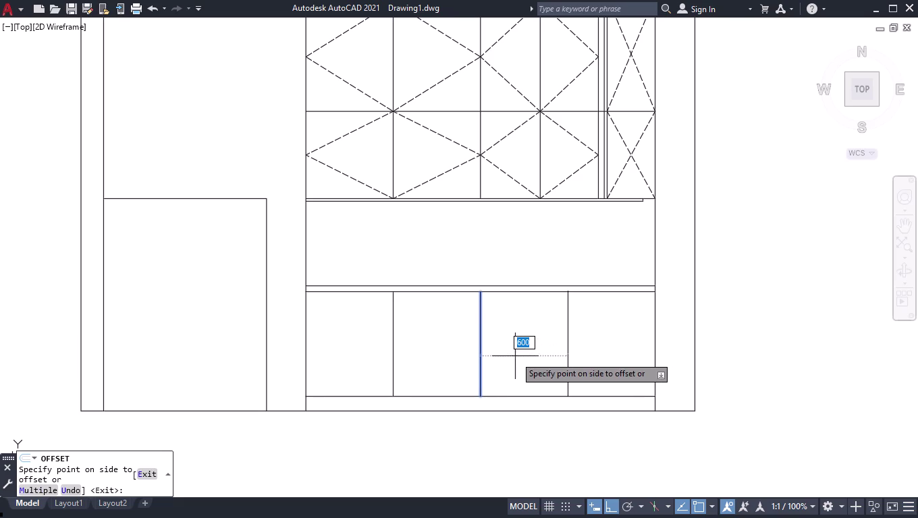
text(550)
key(Return)
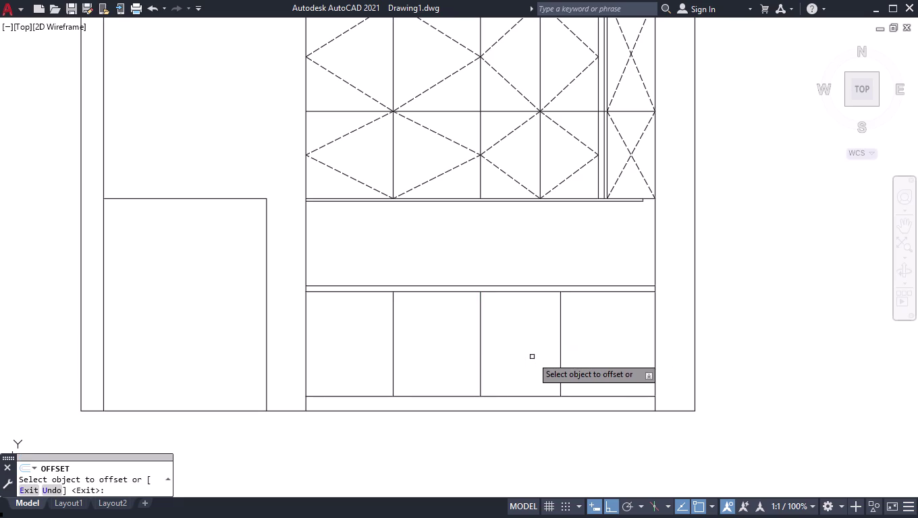
click(561, 355)
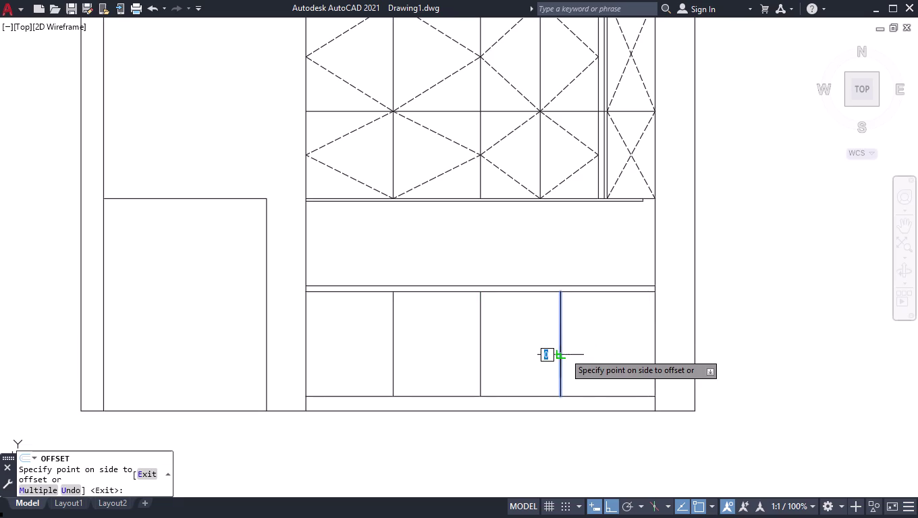
text(50)
key(Return)
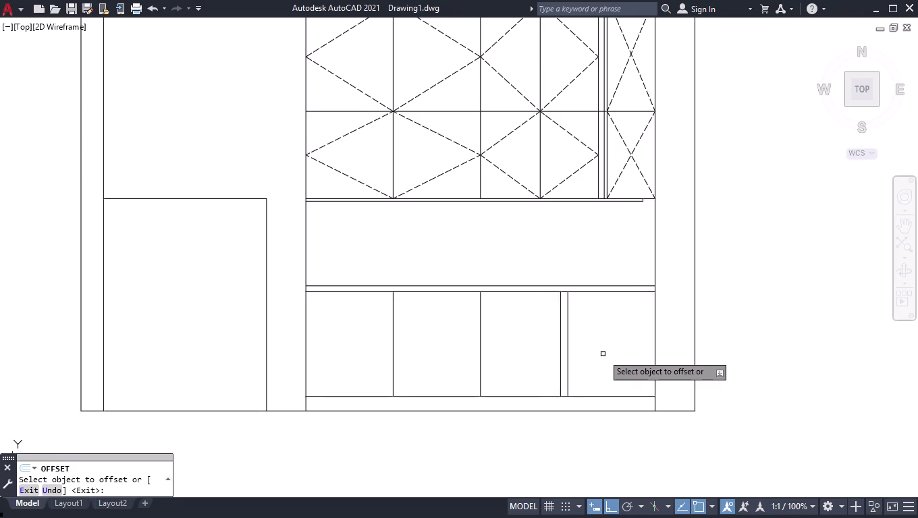
Offset the lower-right divider 15, then the new line 20, and select the extra upright.
click(567, 341)
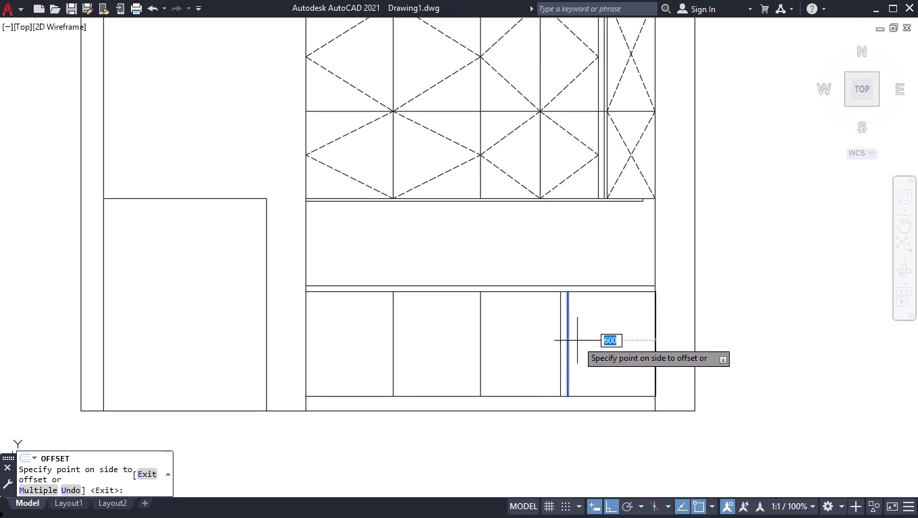
text(15)
key(Return)
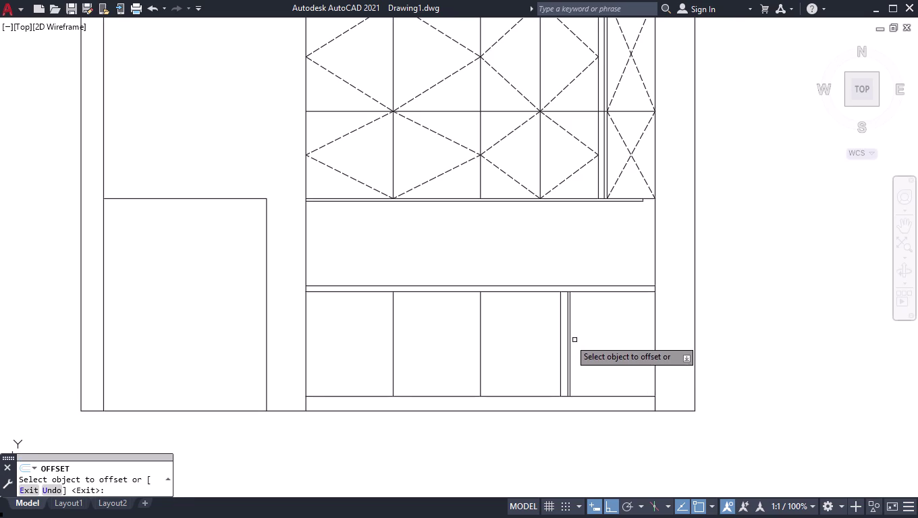
click(566, 338)
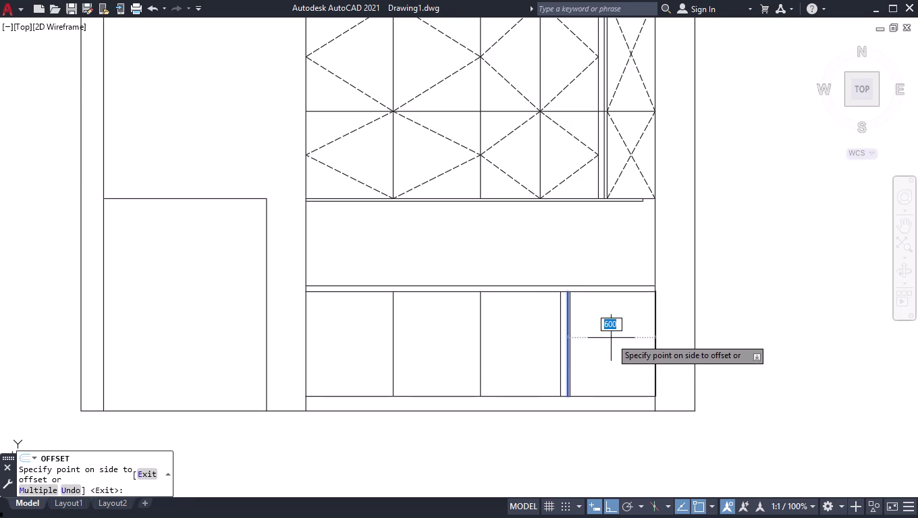
text(20)
key(Return)
key(space)
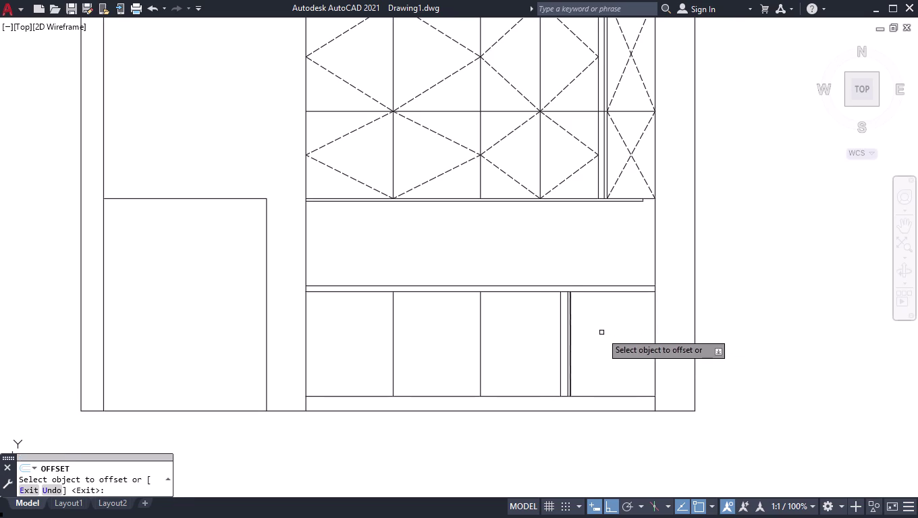
scroll(up, 3)
click(568, 334)
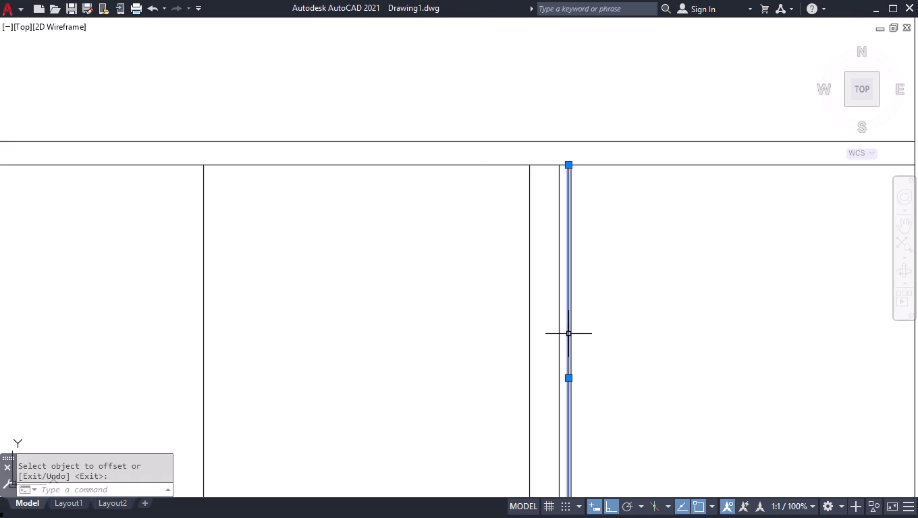
Erase the extra upright and measure the rightmost compartment at 580 by 720.
key(Delete)
scroll(down, 3)
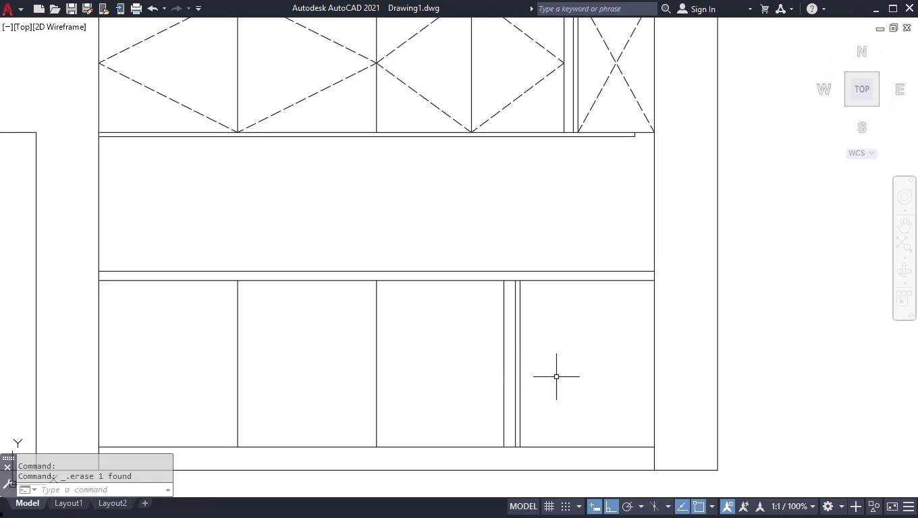
text(MEAS)
key(Return)
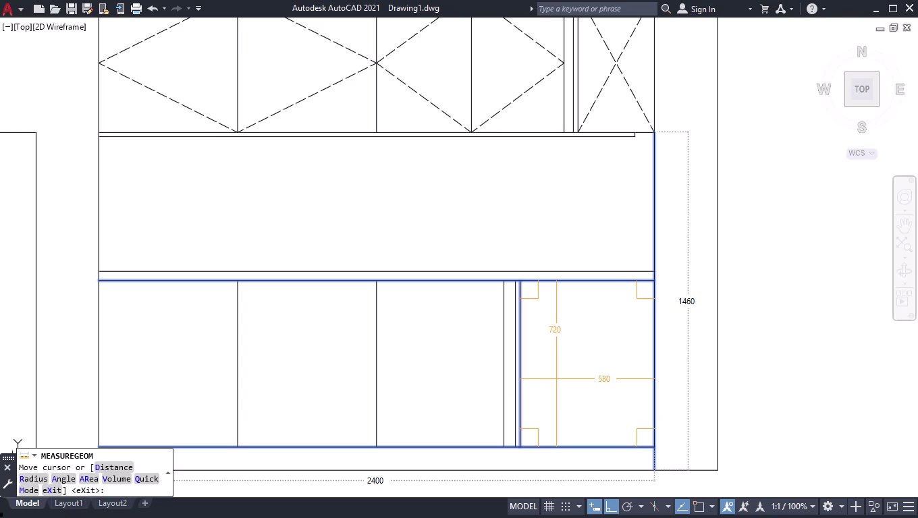
key(Return)
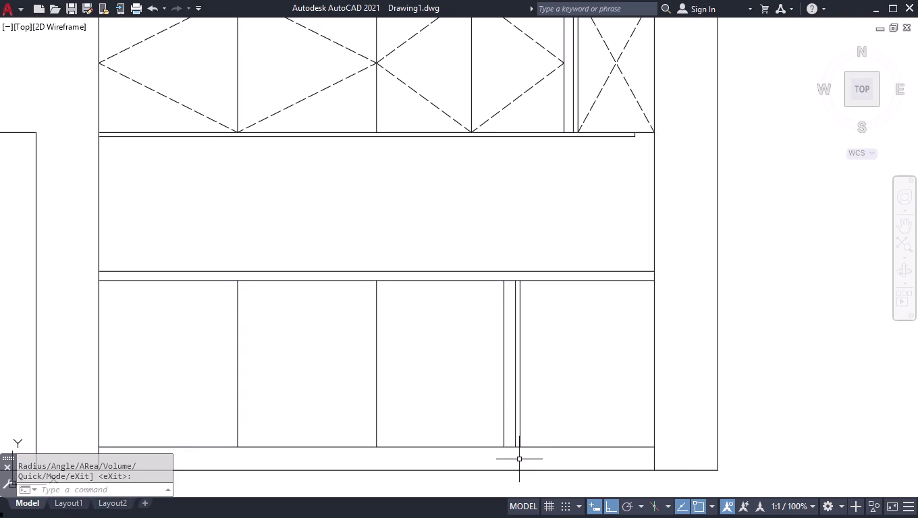
Extend the double divider's right line through the base strip to the bottom edge.
text(EX)
key(Return)
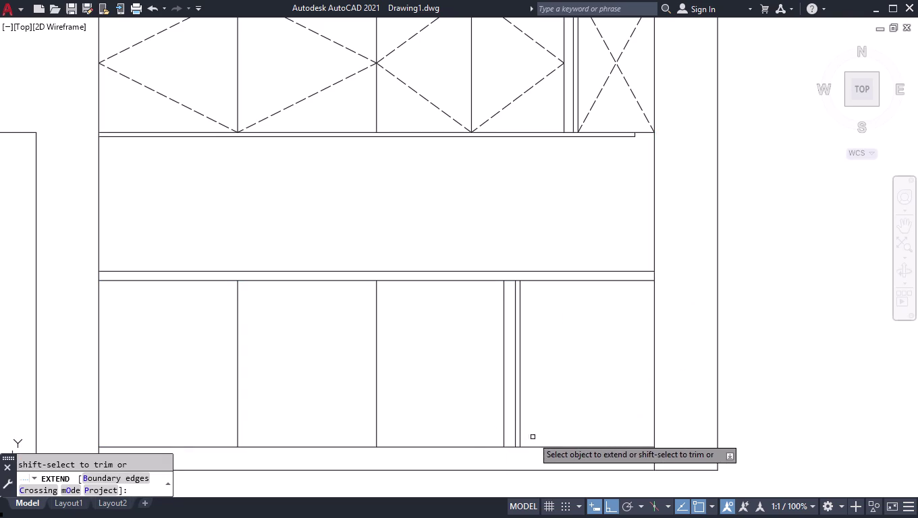
click(520, 440)
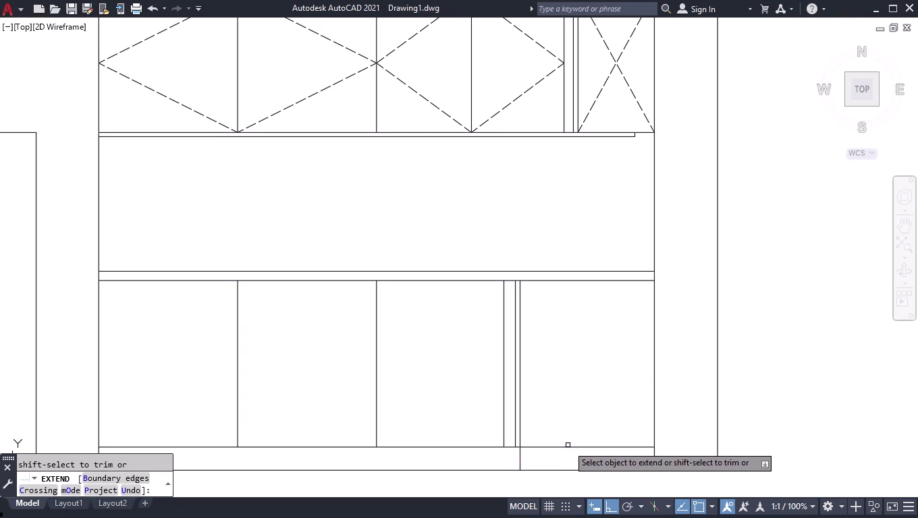
key(Return)
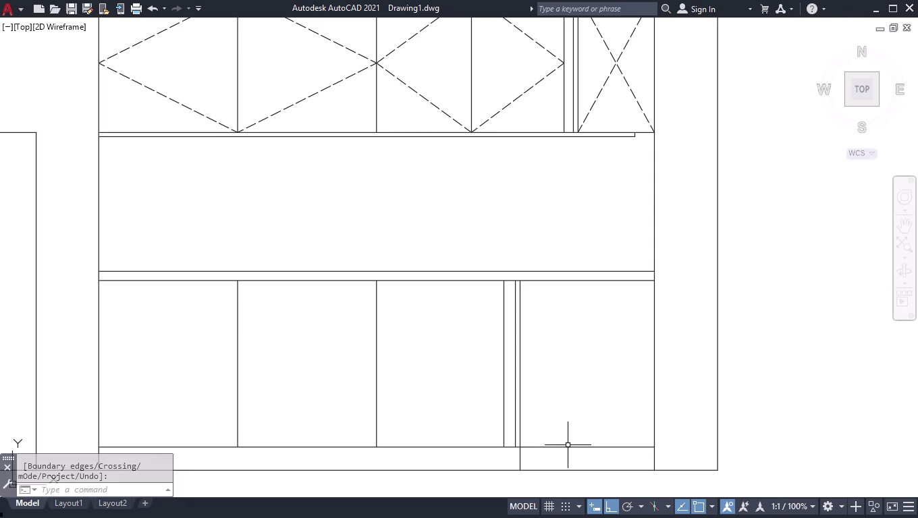
scroll(down, 3)
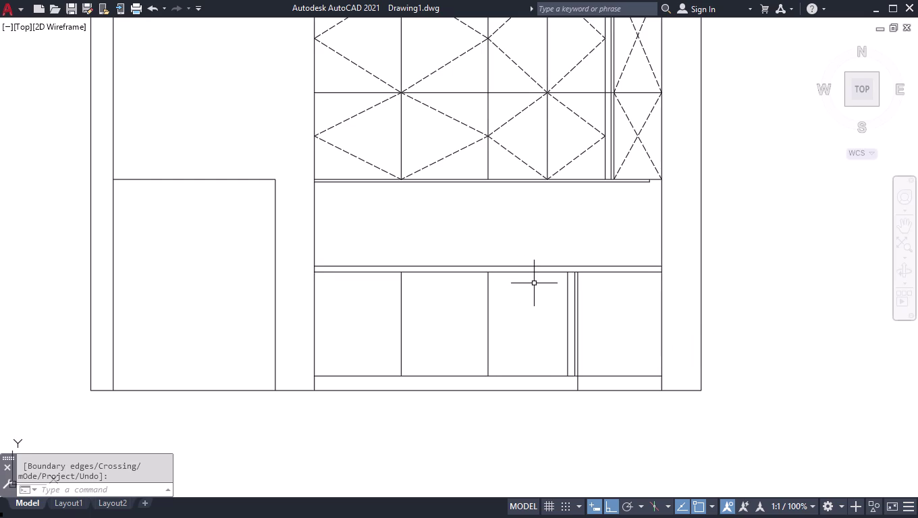
scroll(up, 3)
scroll(up, 3)
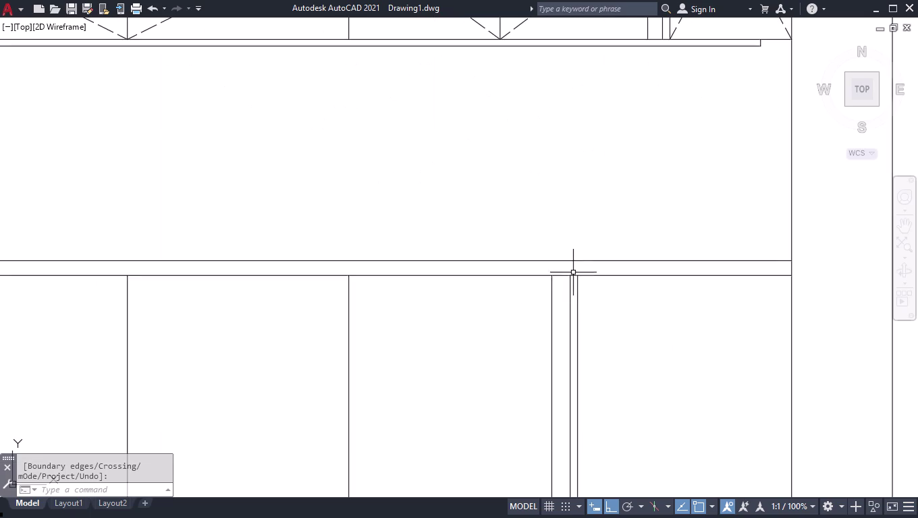
scroll(down, 3)
Break the lower cabinets' top edge where the right divider meets it.
text(BR)
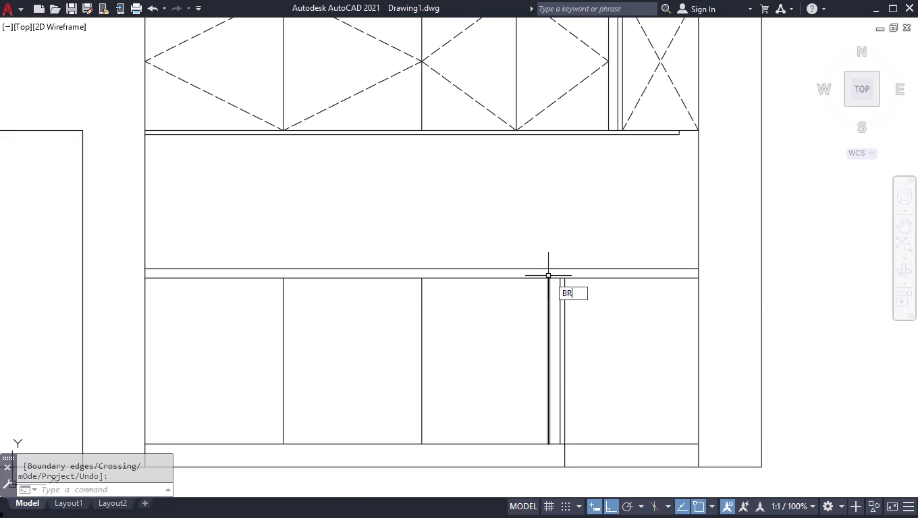
key(Down)
key(Return)
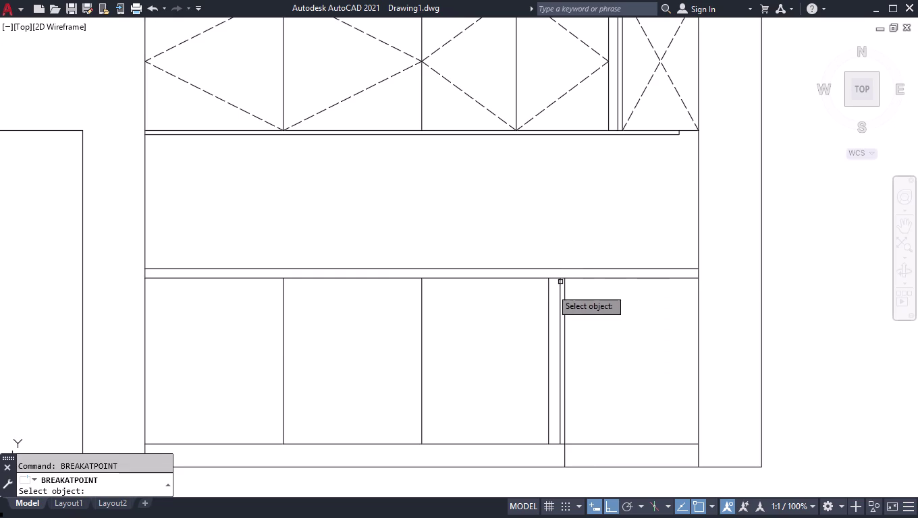
click(537, 279)
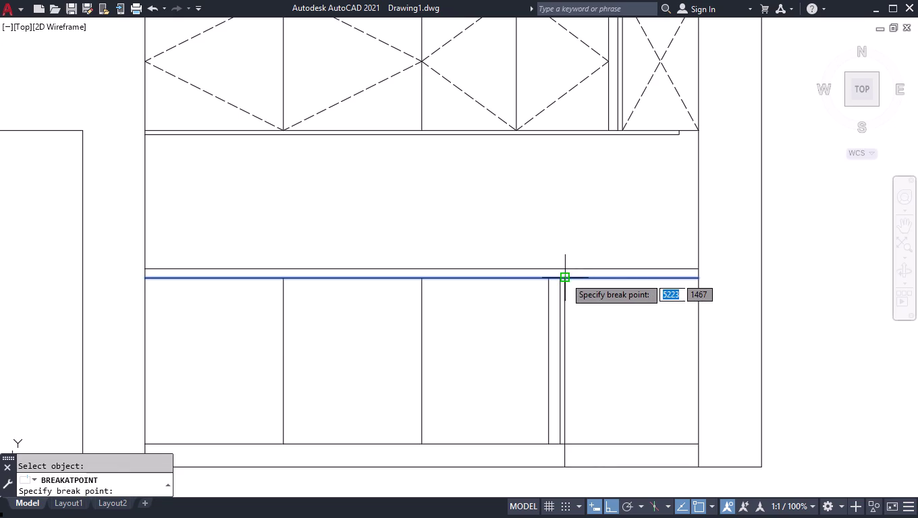
click(564, 277)
Start an offset with a distance of 20.
text(OFF)
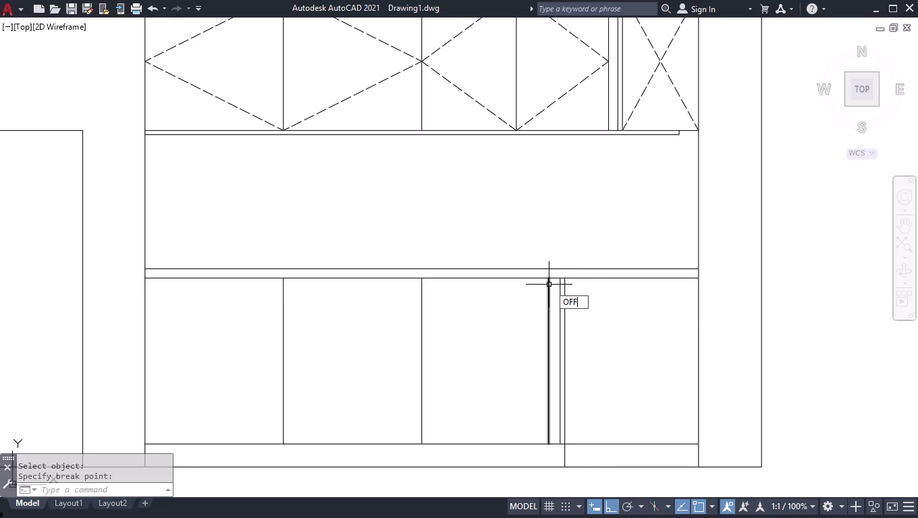
key(Return)
text(20)
key(Return)
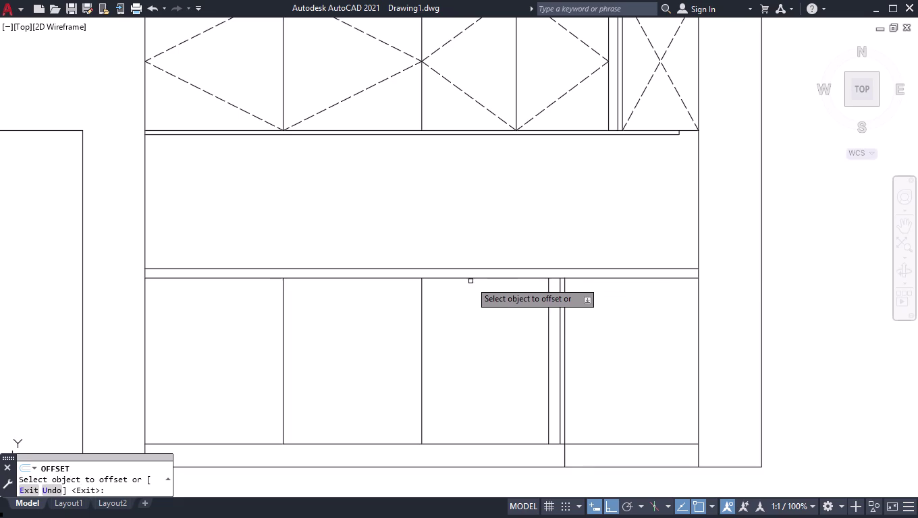
Offset the split top edge 20 units downward.
click(469, 277)
click(464, 327)
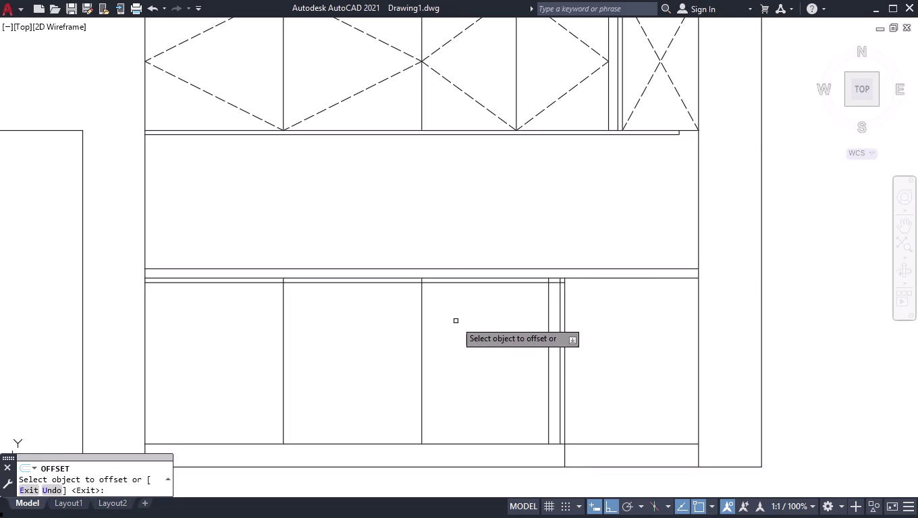
key(Return)
Trim the divider ends inside the new 20-unit strip with a fence.
text(TR)
key(Return)
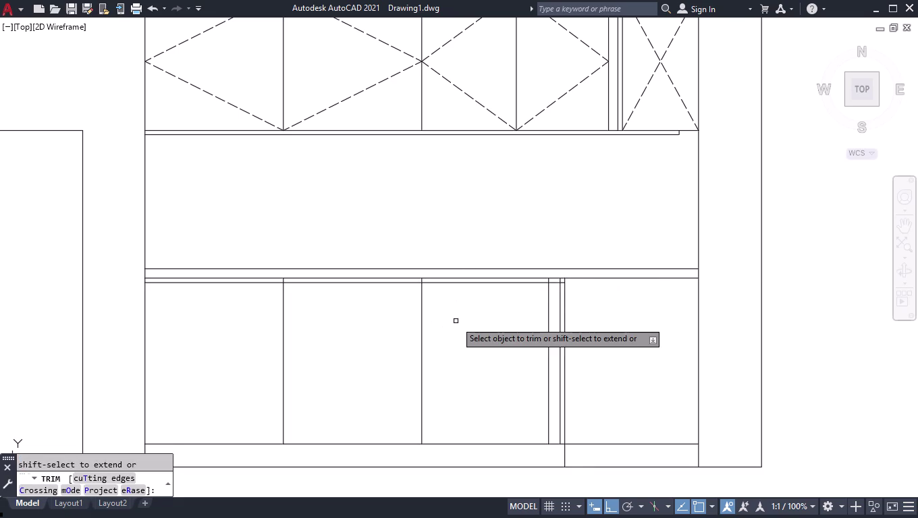
scroll(up, 3)
scroll(up, 3)
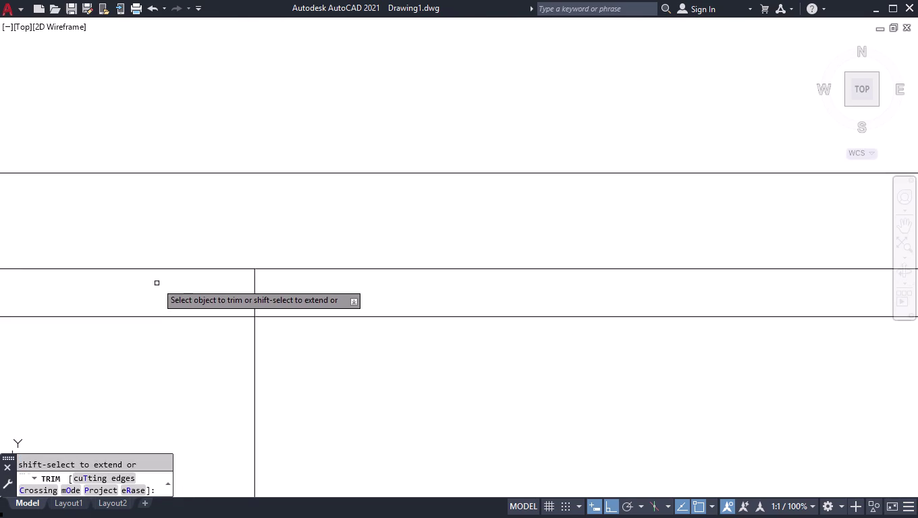
click(176, 291)
scroll(down, 3)
scroll(down, 3)
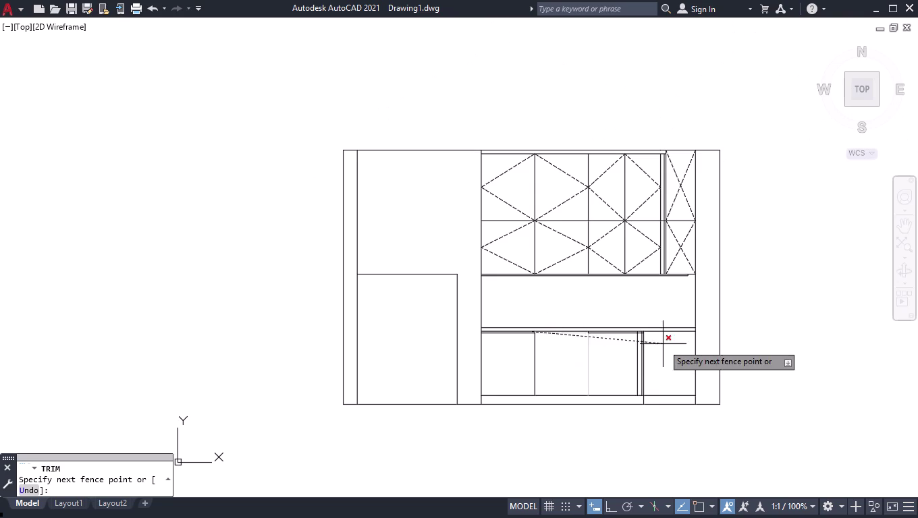
scroll(up, 3)
scroll(up, 3)
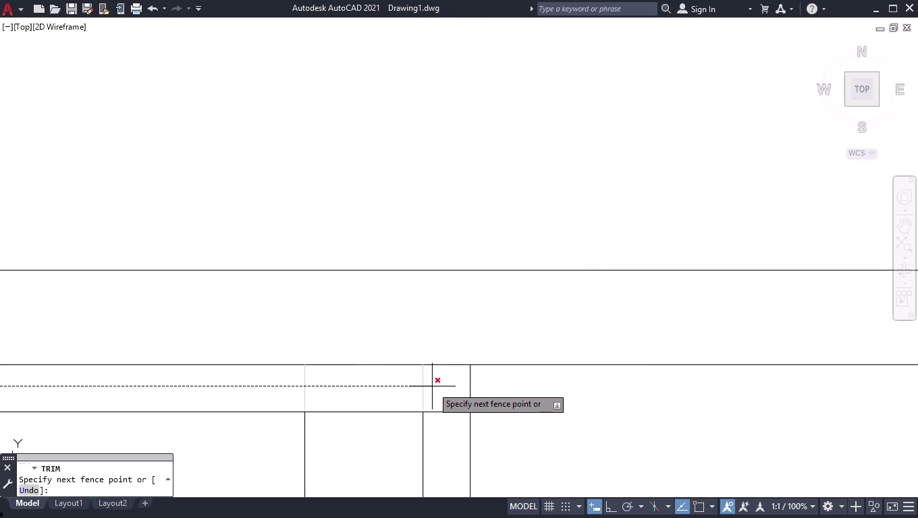
click(432, 387)
key(Return)
scroll(down, 3)
scroll(down, 3)
scroll(up, 3)
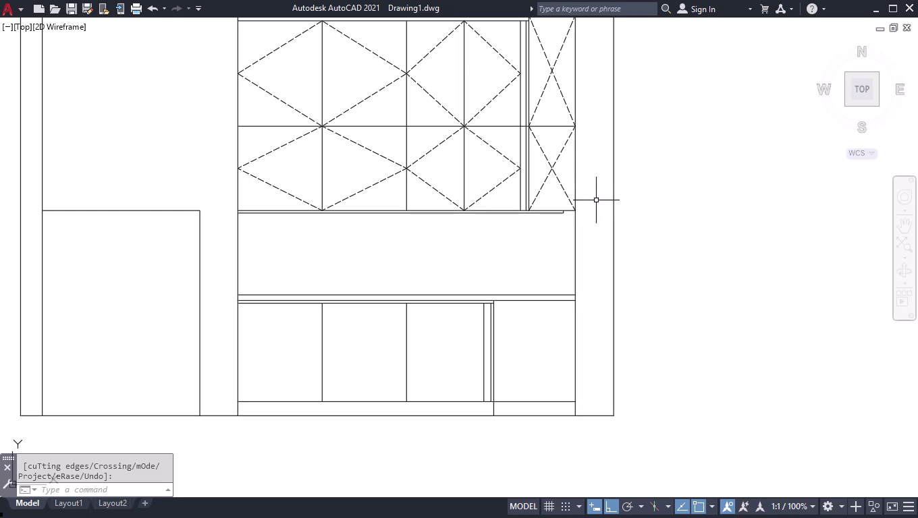
Select the upper panels' central and left frame lines.
click(411, 111)
click(392, 134)
click(268, 112)
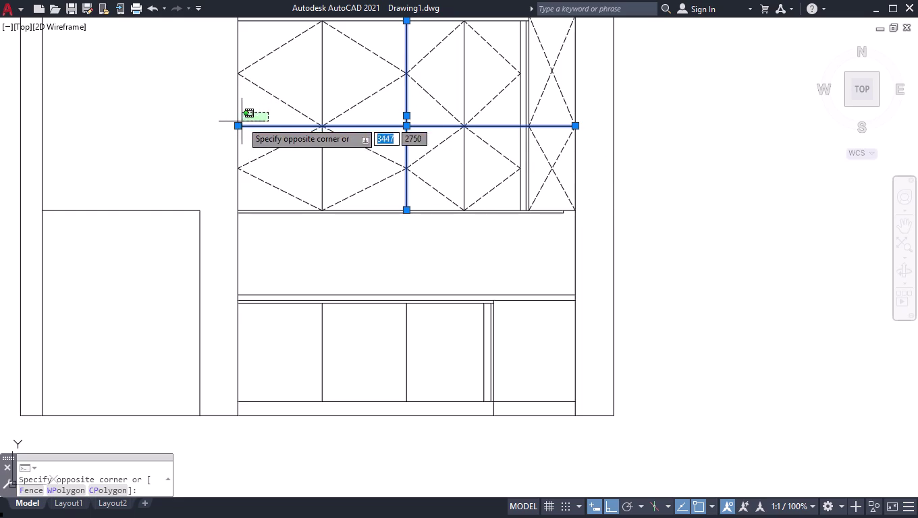
click(217, 139)
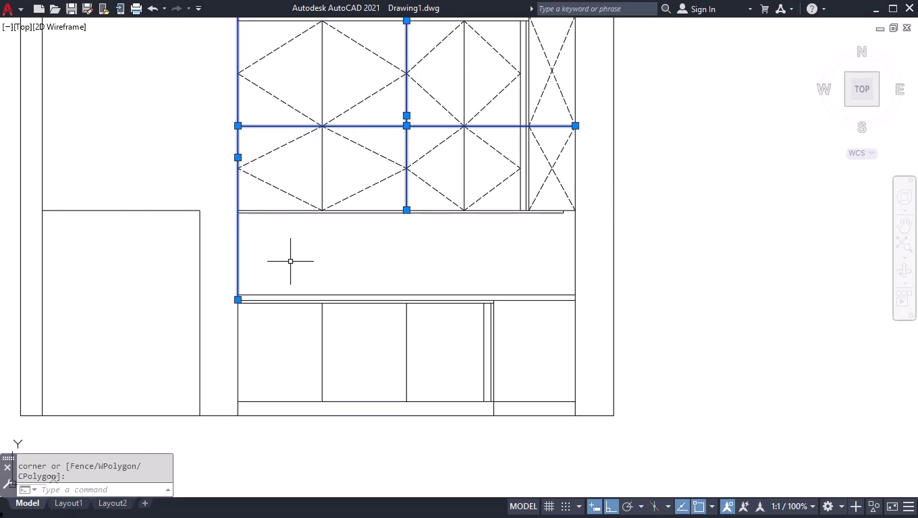
Add the lower cabinet dividers, top edge and frame lines to the selection.
click(524, 341)
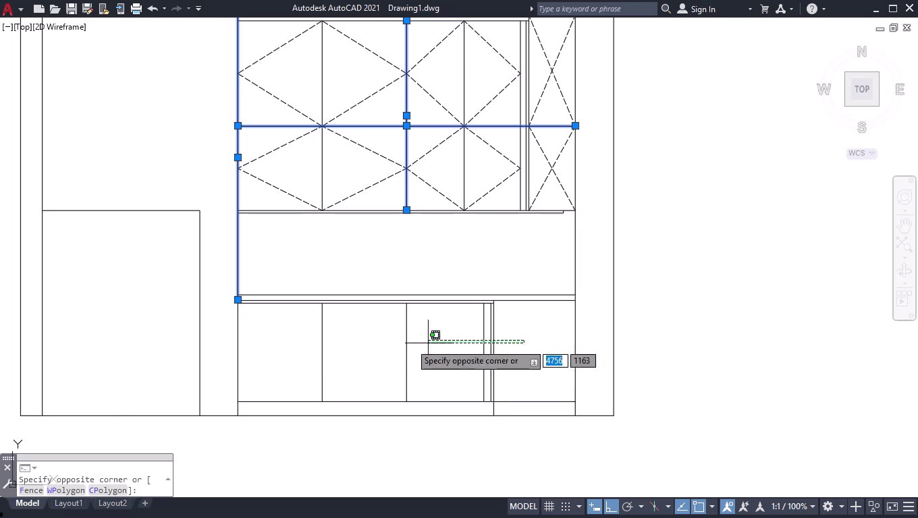
click(214, 361)
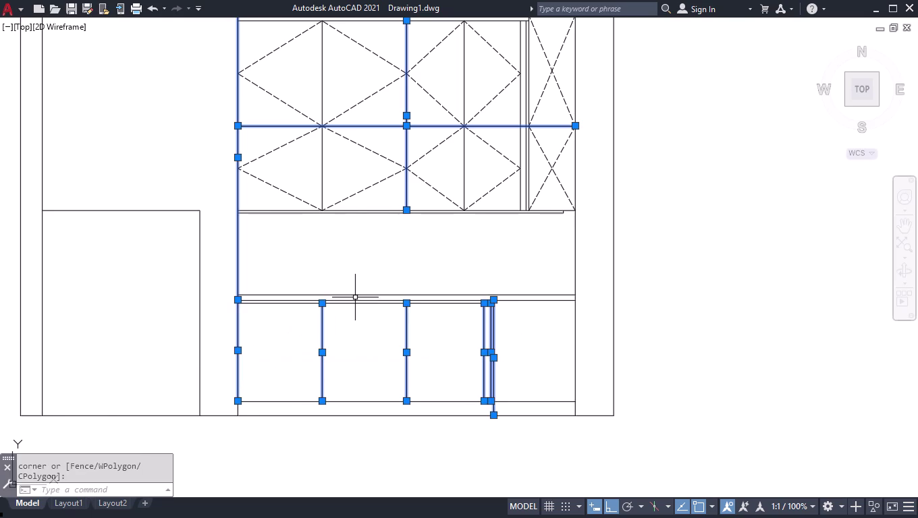
click(356, 298)
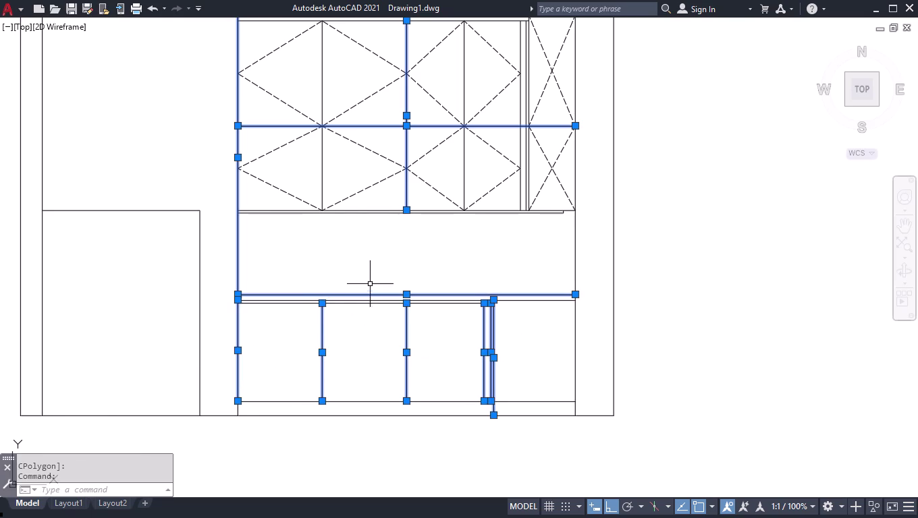
click(391, 273)
click(375, 301)
click(377, 299)
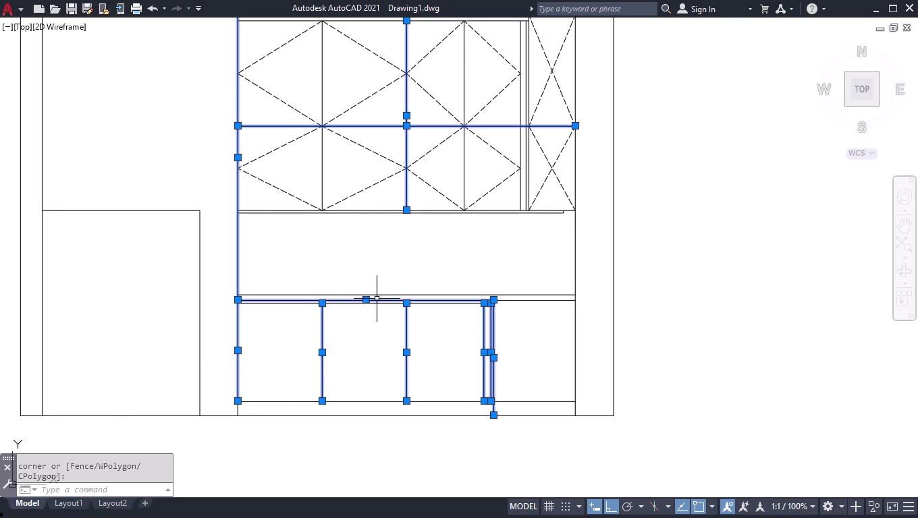
click(376, 305)
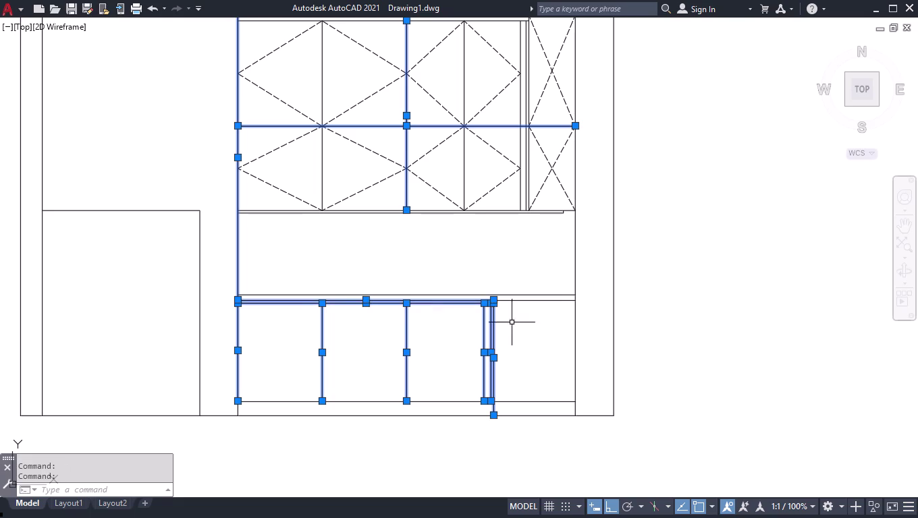
Window-select the lower right cabinet lines and add the base line and right side edge.
click(534, 300)
click(504, 363)
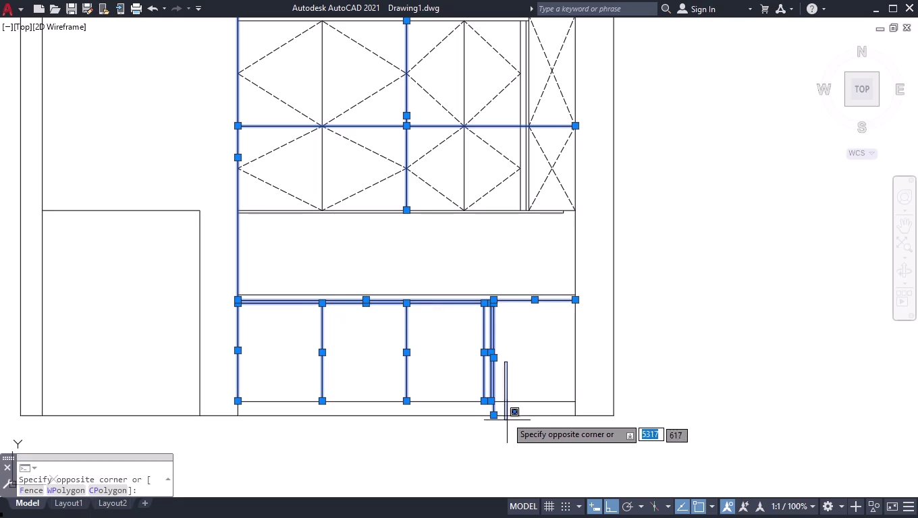
click(465, 405)
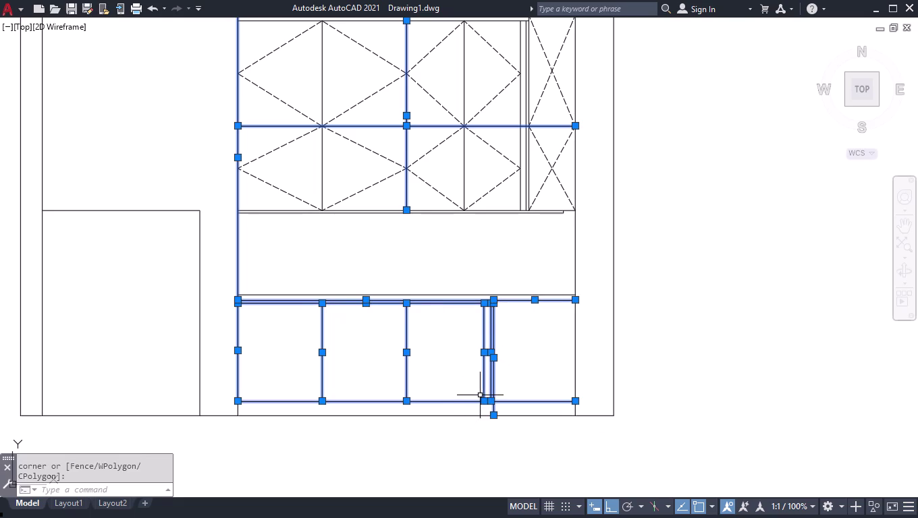
click(402, 417)
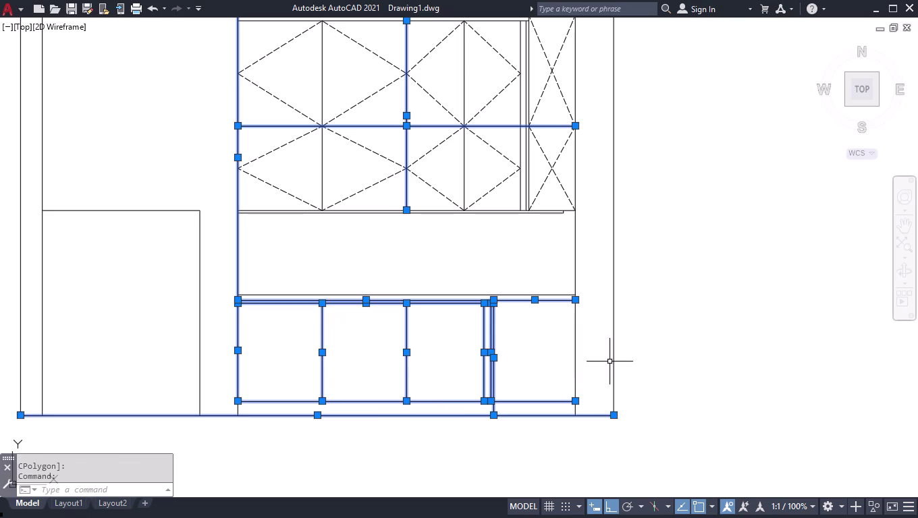
click(575, 326)
click(574, 150)
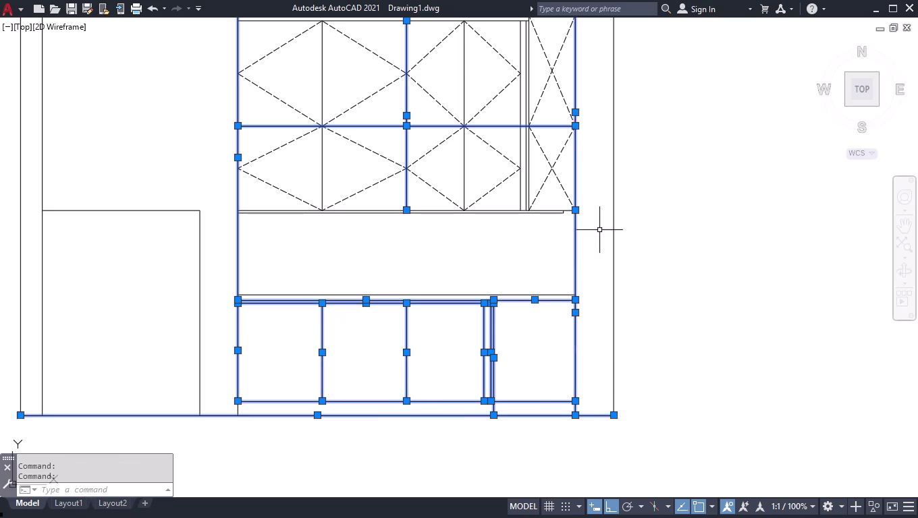
scroll(down, 3)
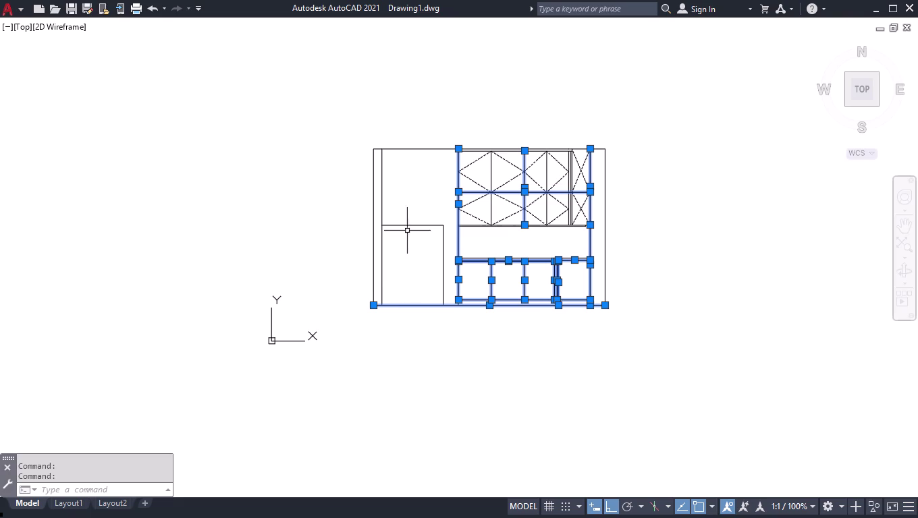
Add the upper panel top line, dividers and narrow panel lines to the selection.
scroll(up, 3)
click(513, 149)
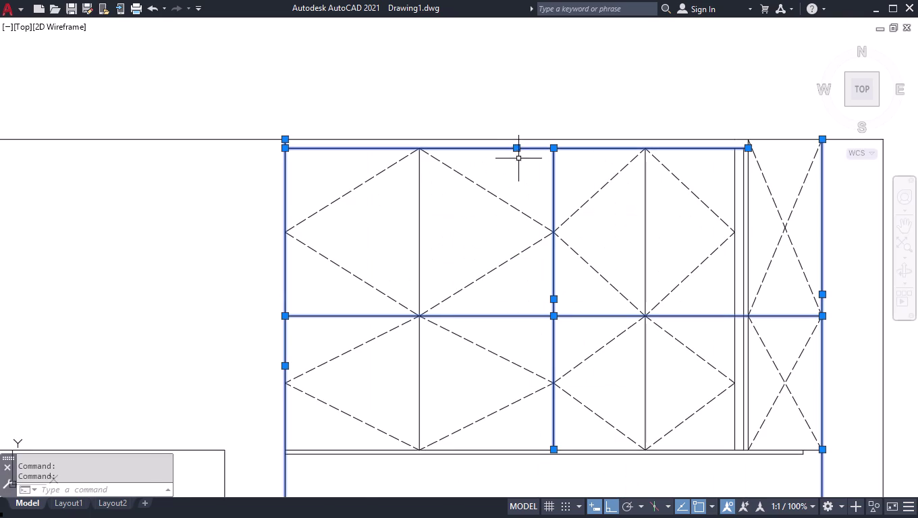
click(682, 252)
click(627, 258)
click(493, 228)
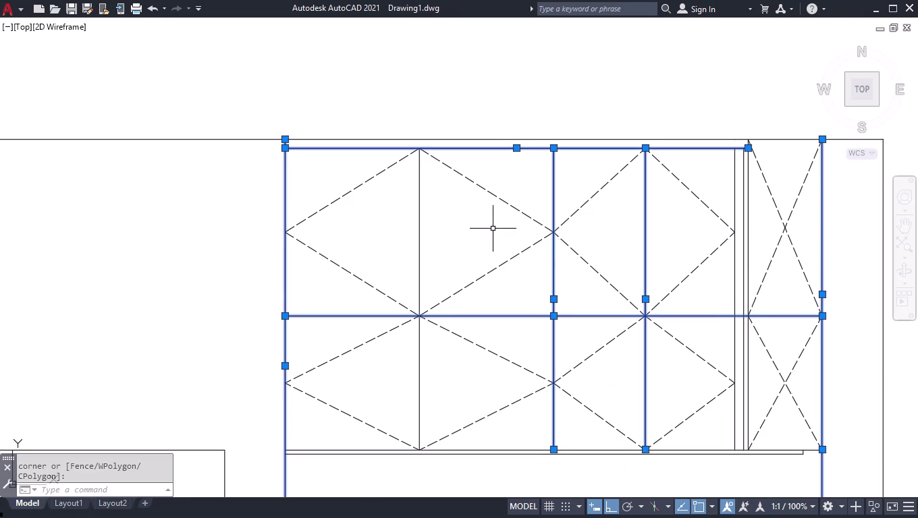
click(397, 242)
click(766, 249)
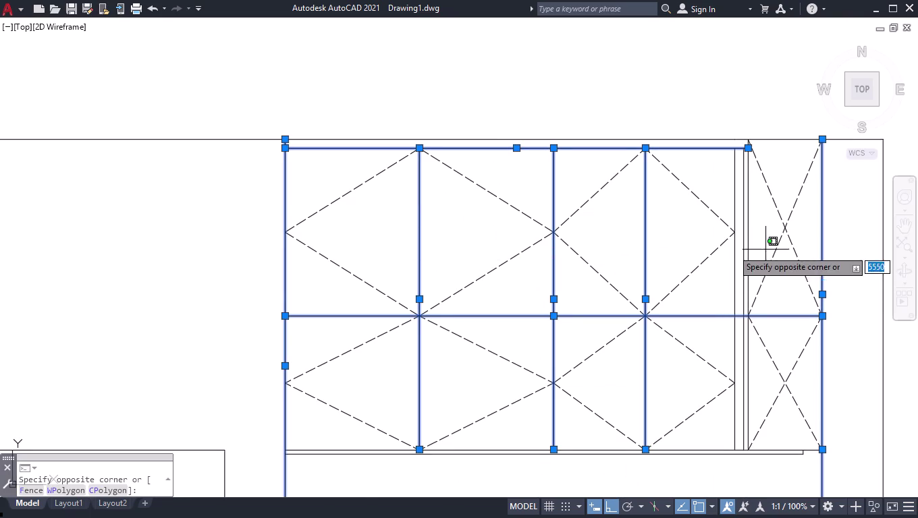
click(723, 269)
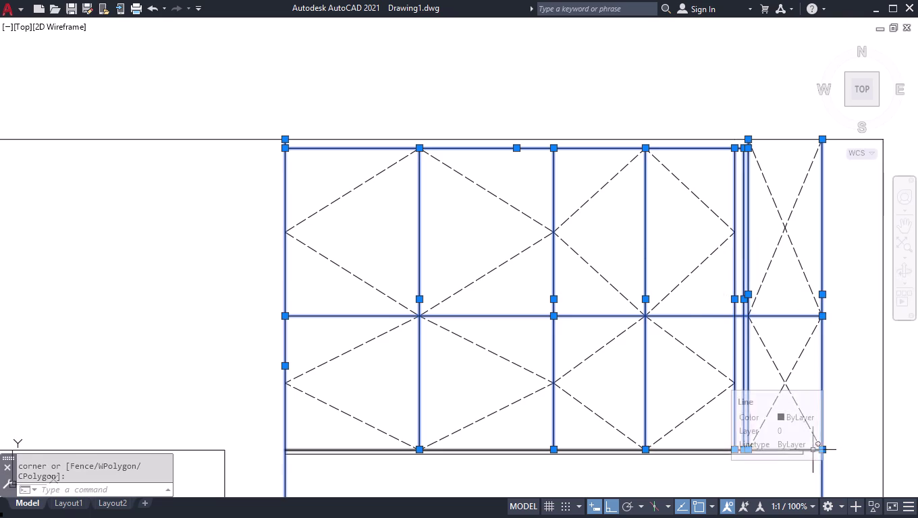
Add the upper panel bottom line and top edges, then show the 25 lines' colour options.
click(812, 450)
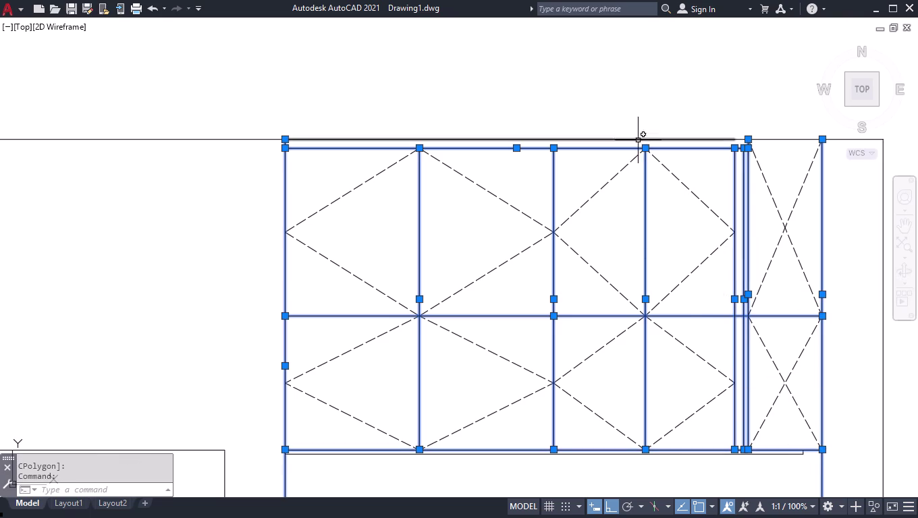
click(635, 133)
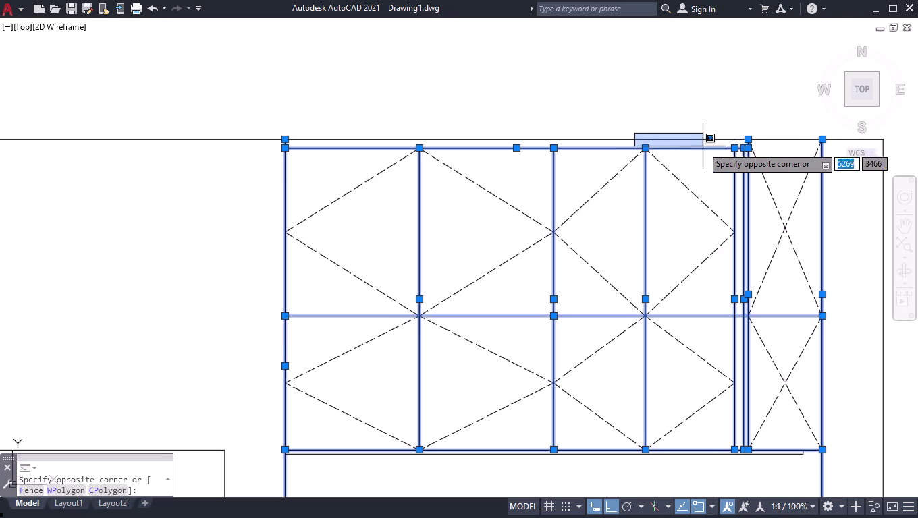
click(604, 146)
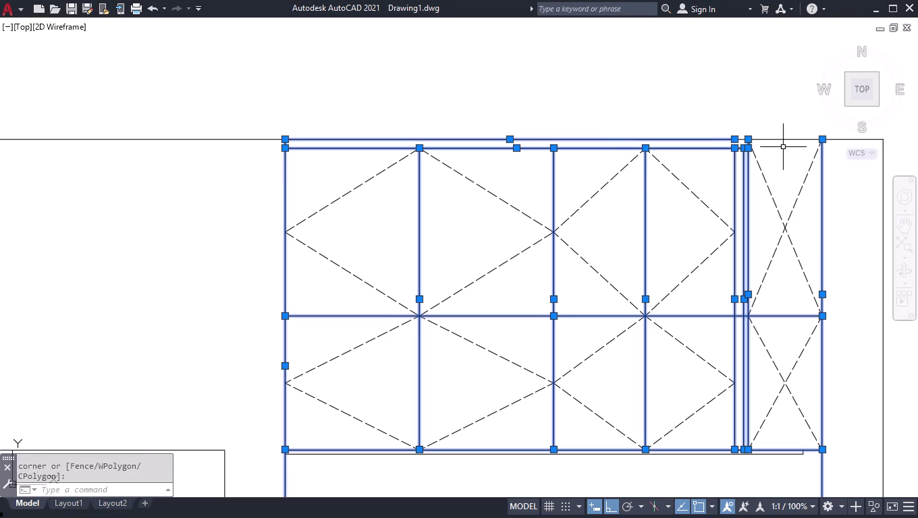
click(779, 138)
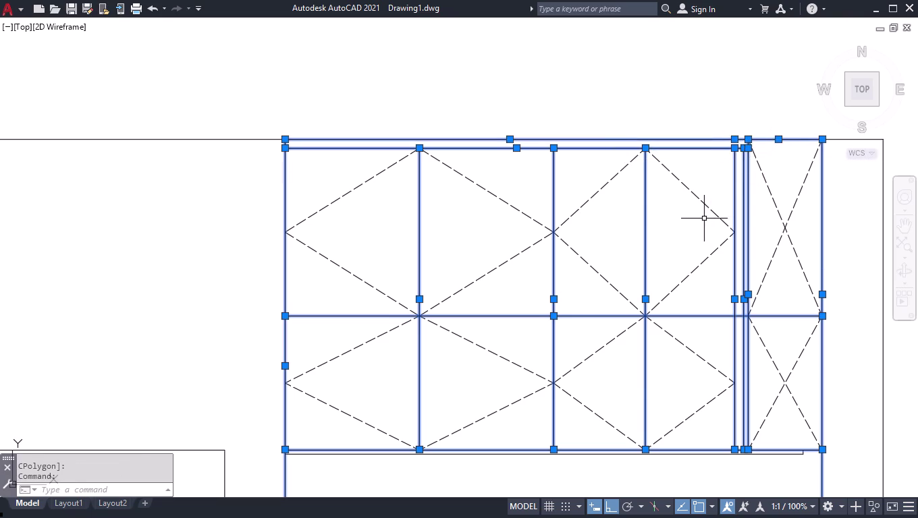
scroll(down, 3)
scroll(down, 3)
scroll(up, 3)
key(ctrl+1)
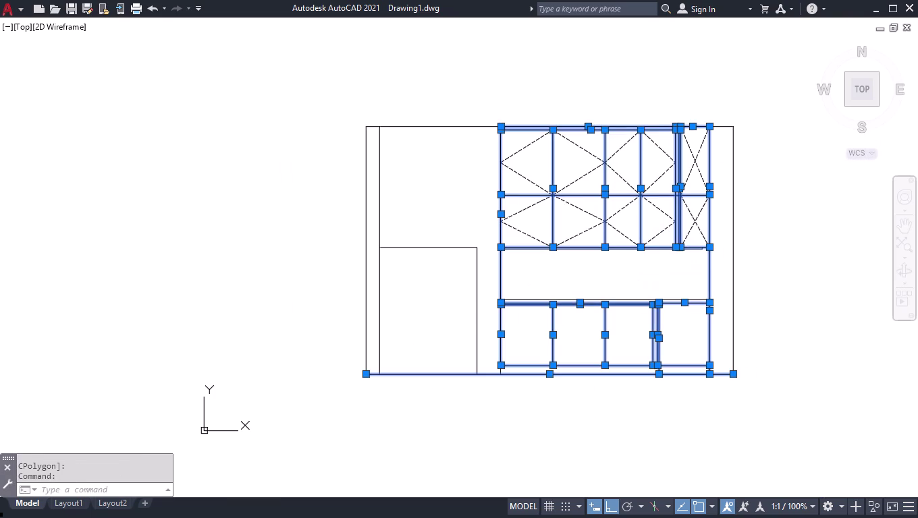
click(789, 152)
Set the selected lines to index colour 40 yellow, then close Properties and deselect.
click(798, 155)
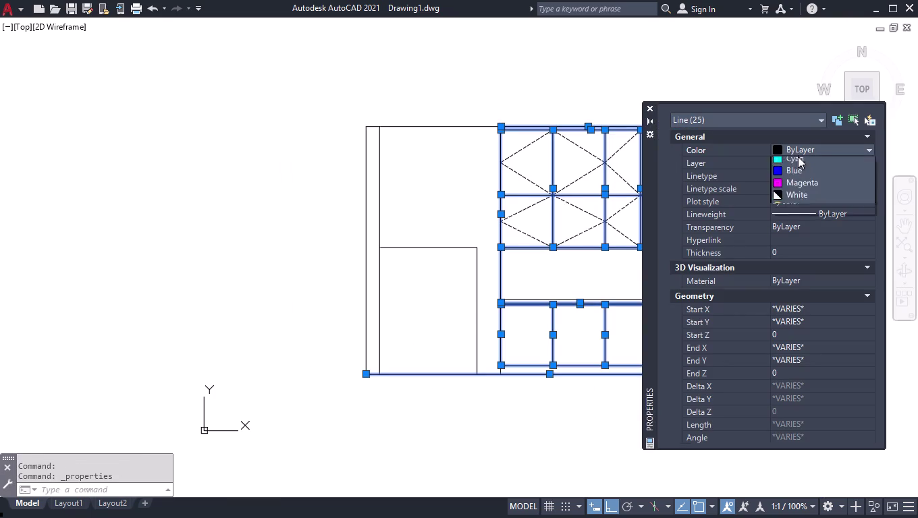
click(819, 272)
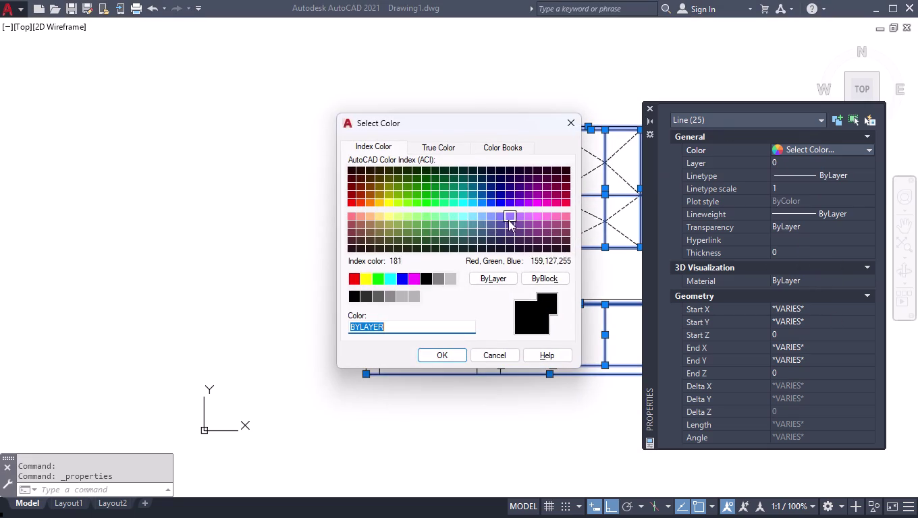
click(381, 203)
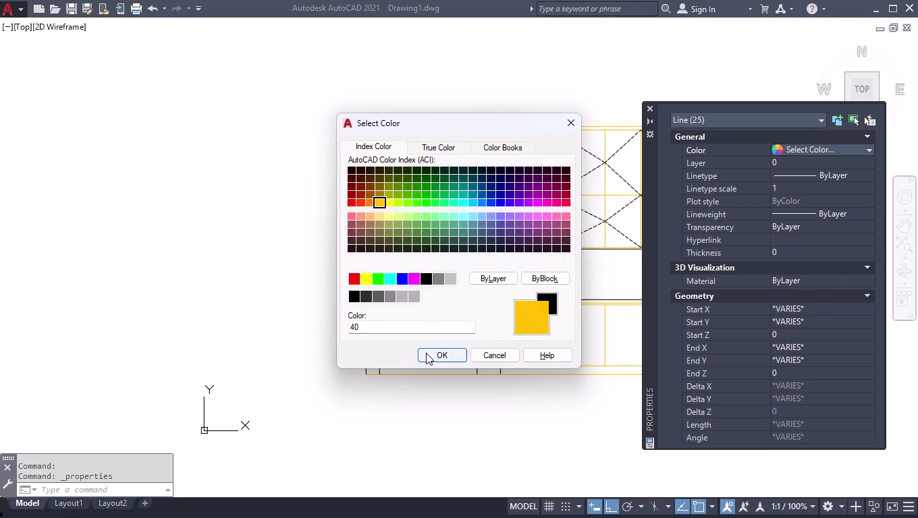
click(426, 353)
click(650, 108)
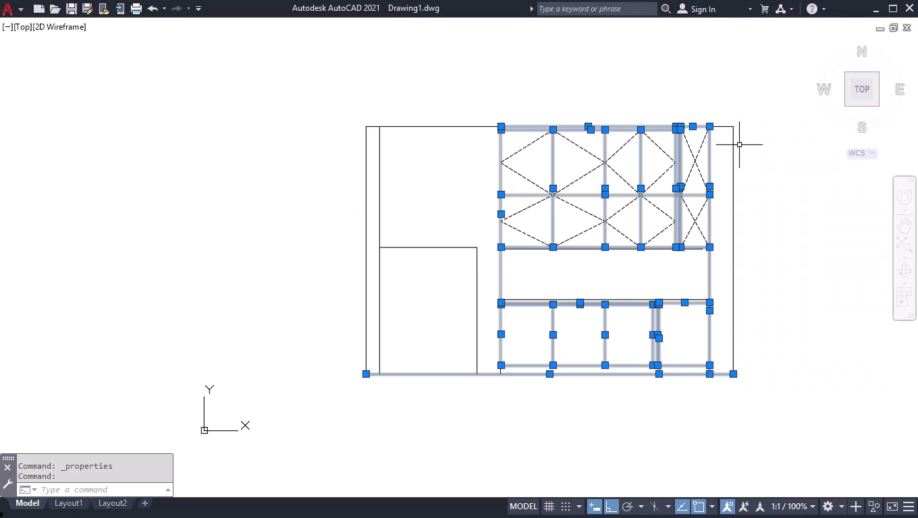
click(755, 95)
click(325, 440)
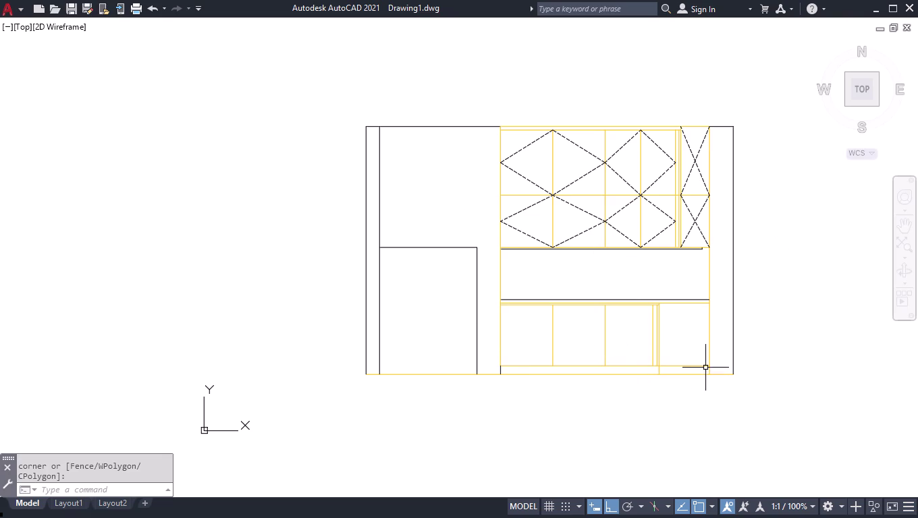
scroll(up, 3)
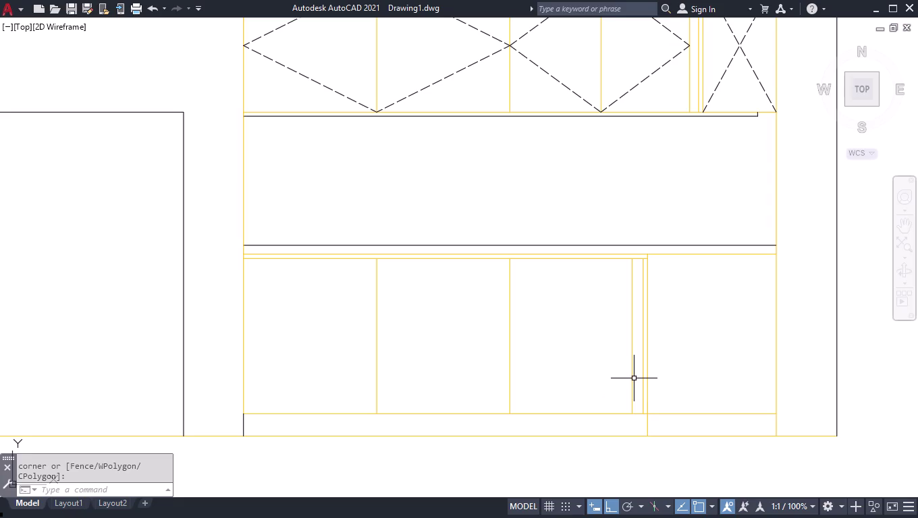
Draw a diamond in the first lower panel through its left and right edge midpoints (M2P).
key(l)
key(Return)
click(375, 262)
text(M2)
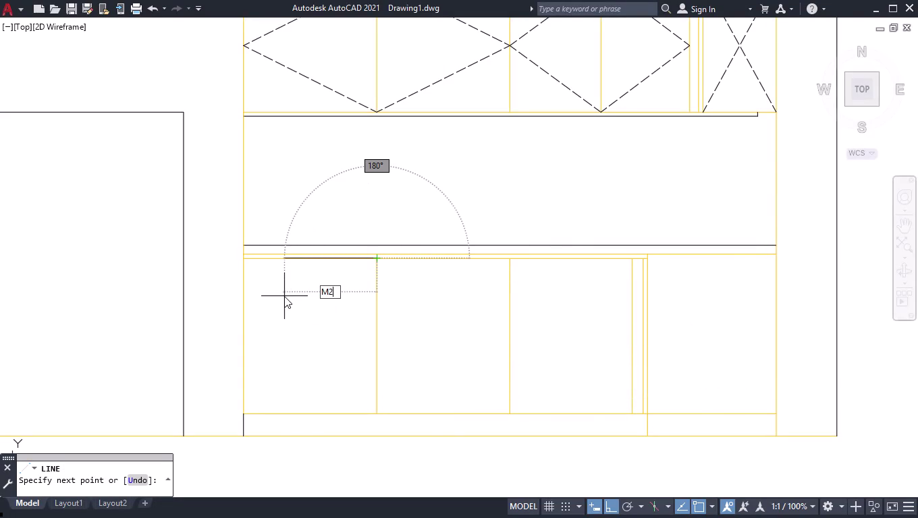
text(P)
key(Return)
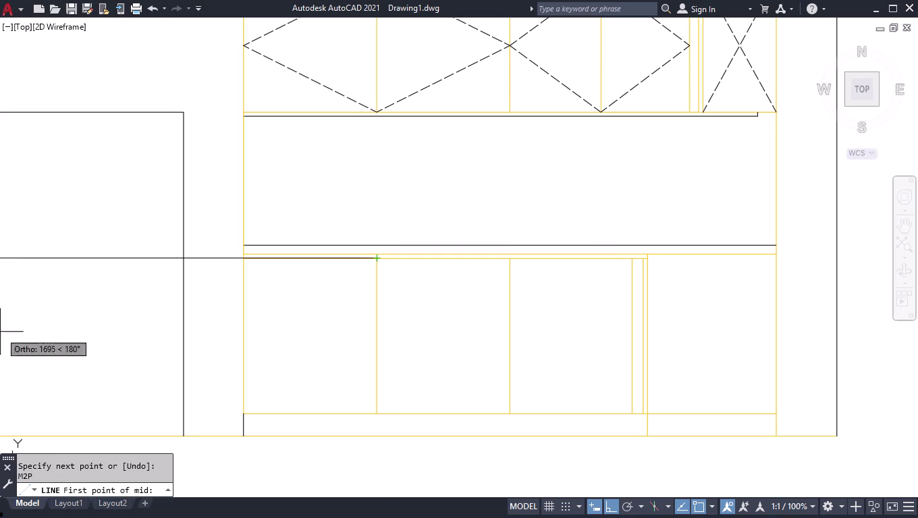
click(243, 259)
click(244, 412)
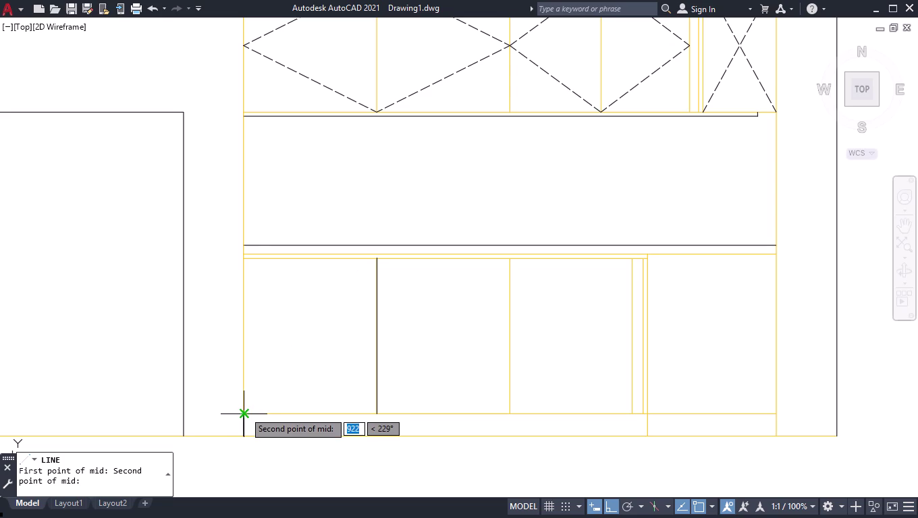
click(375, 414)
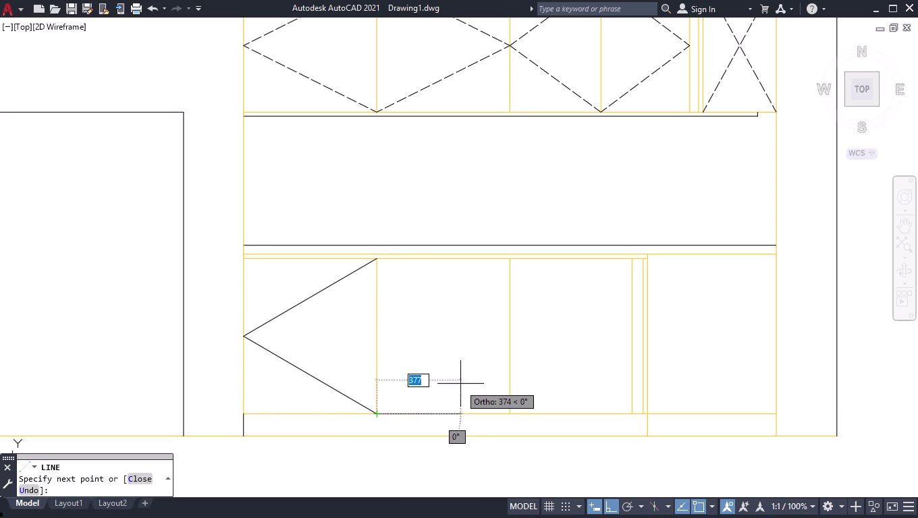
text(M2P)
key(Return)
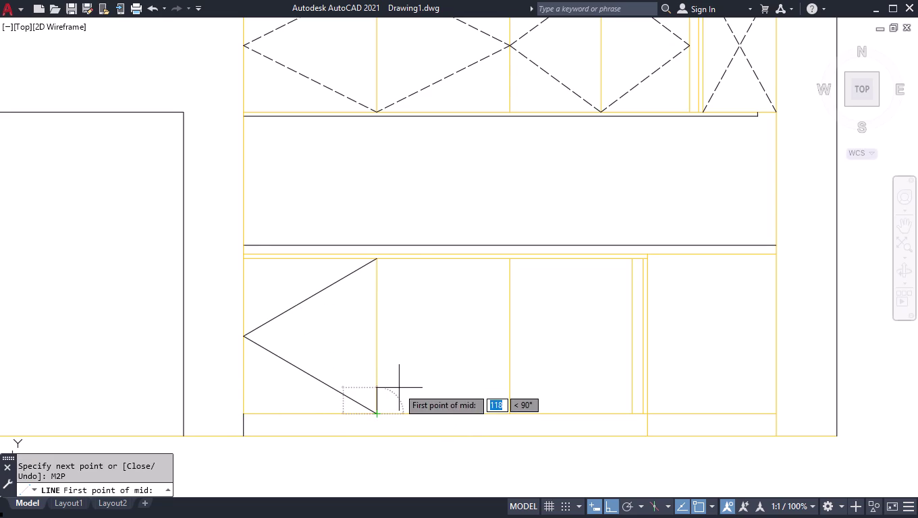
click(513, 414)
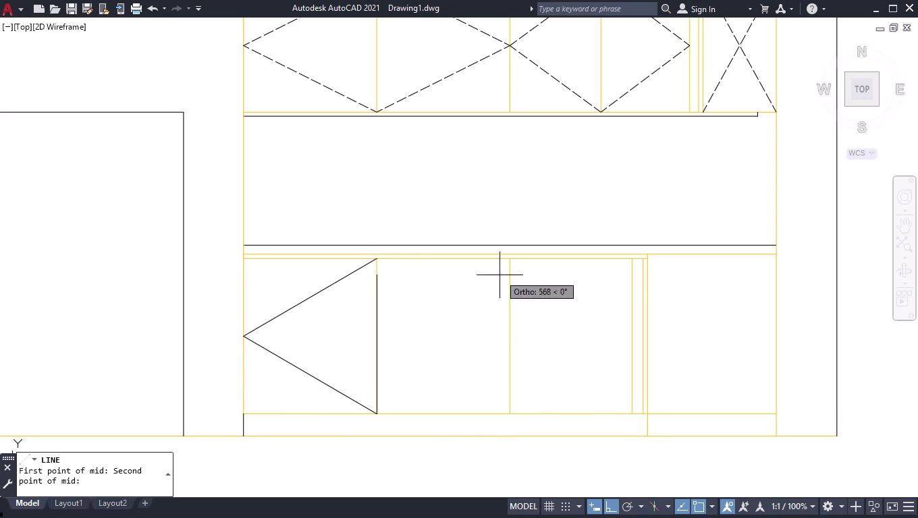
click(507, 262)
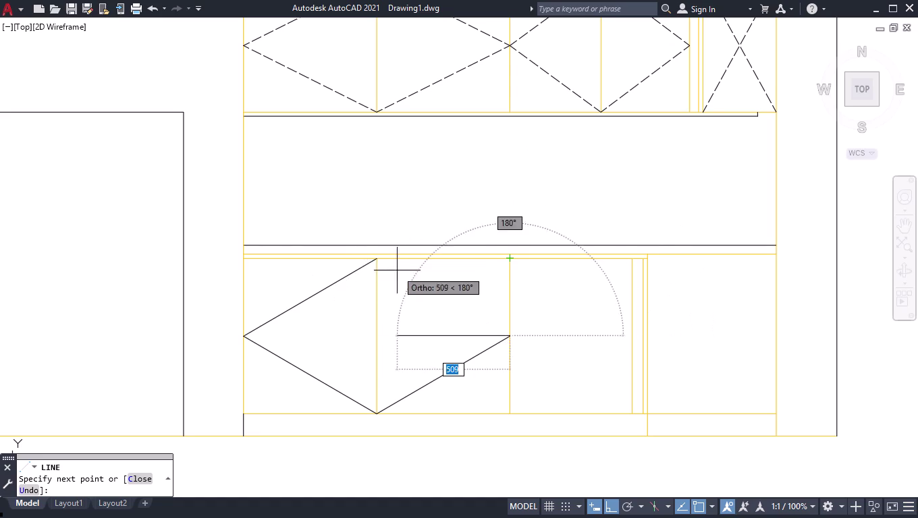
click(378, 260)
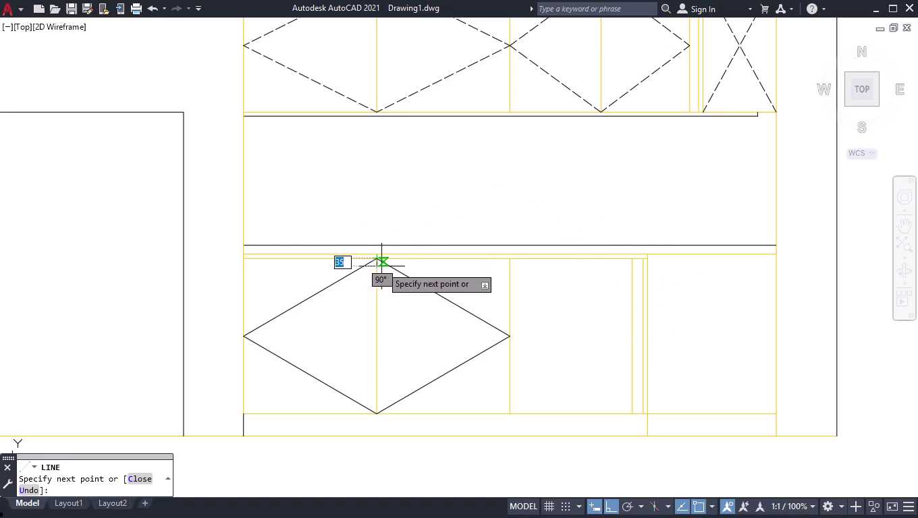
key(space)
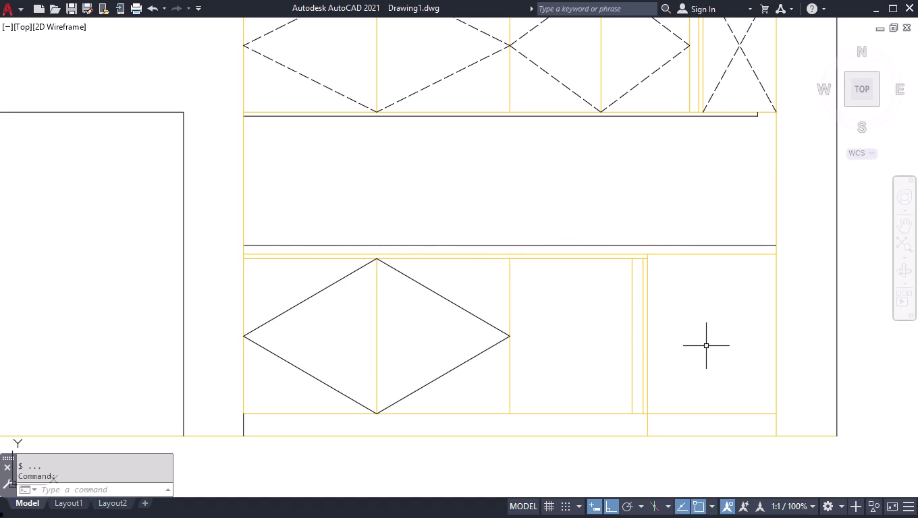
Draw lines from the second panel's left corners to its right edge midpoint.
key(l)
key(Return)
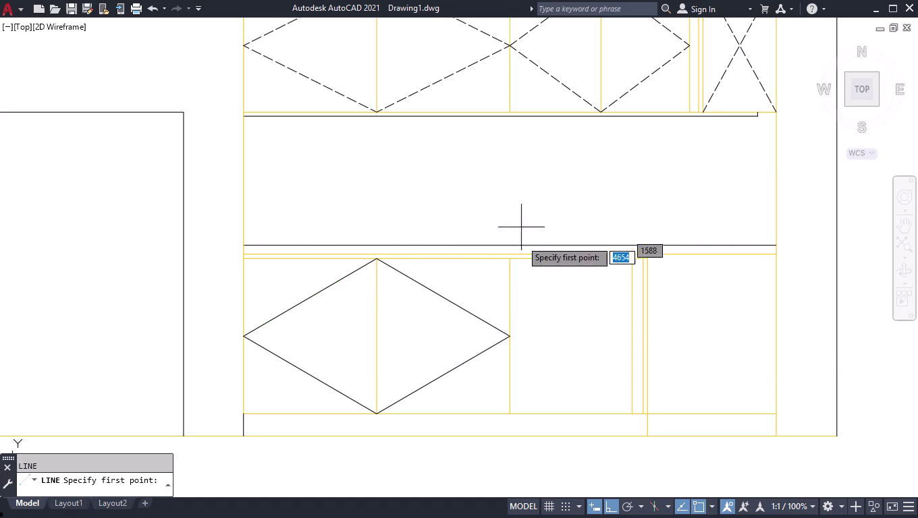
click(511, 261)
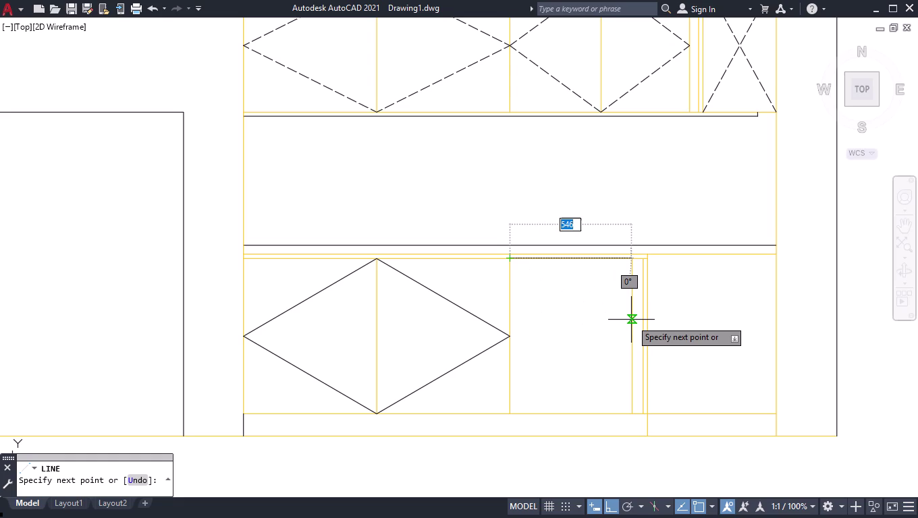
text(M2P)
key(Return)
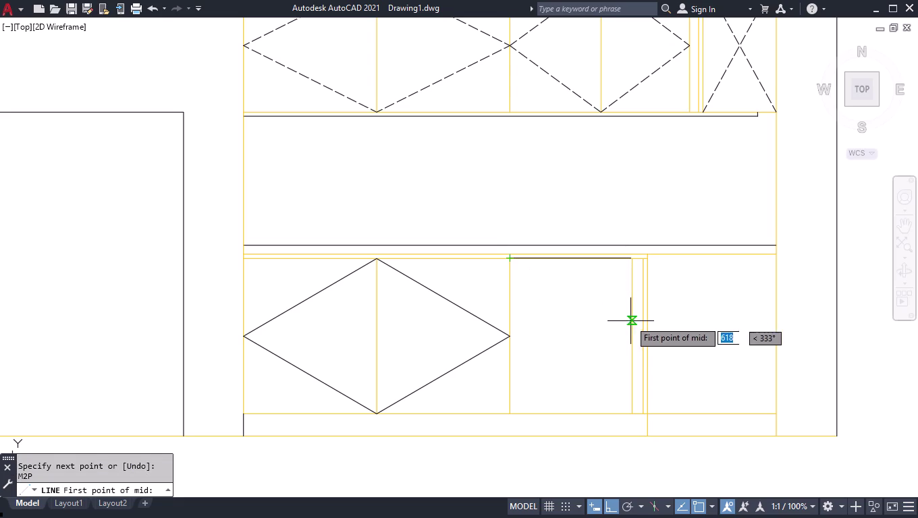
click(631, 260)
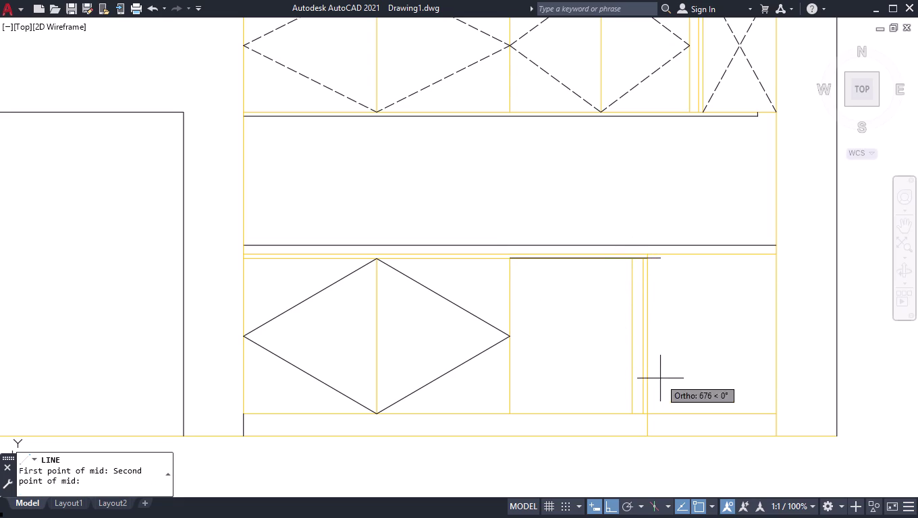
click(632, 415)
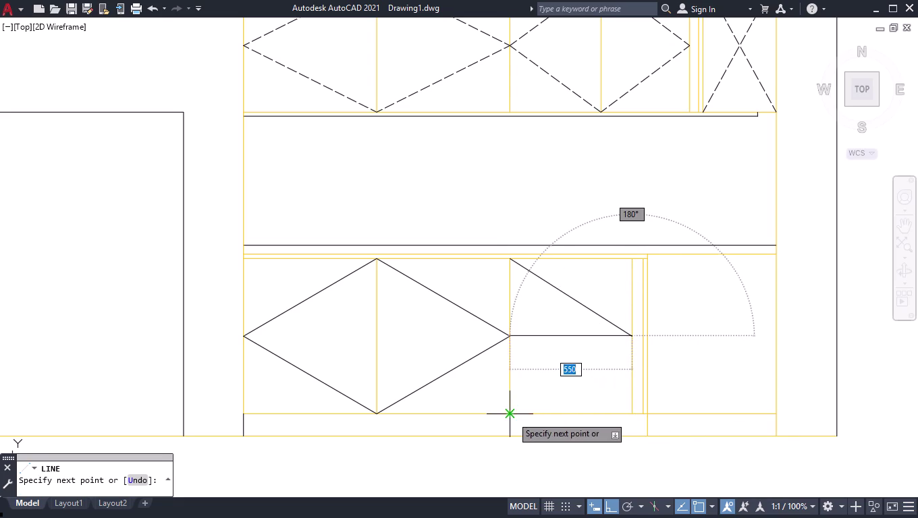
click(512, 416)
key(space)
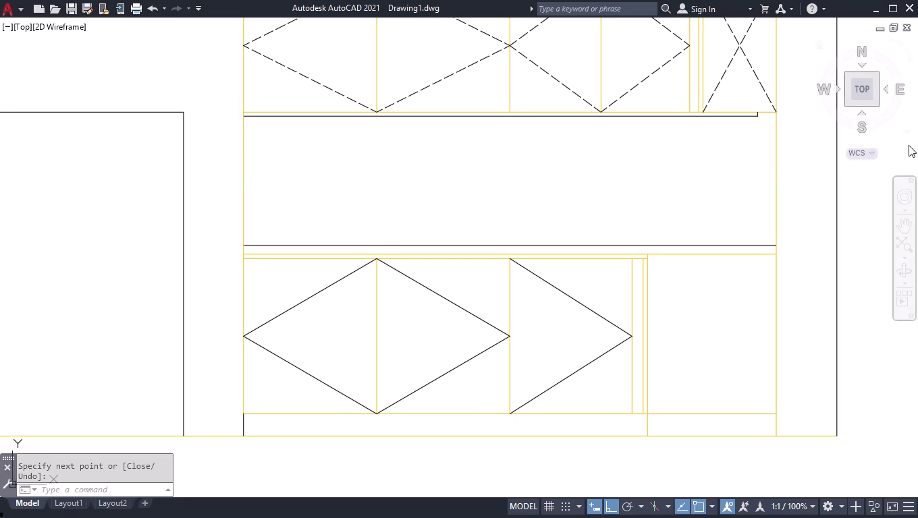
key(l)
key(Return)
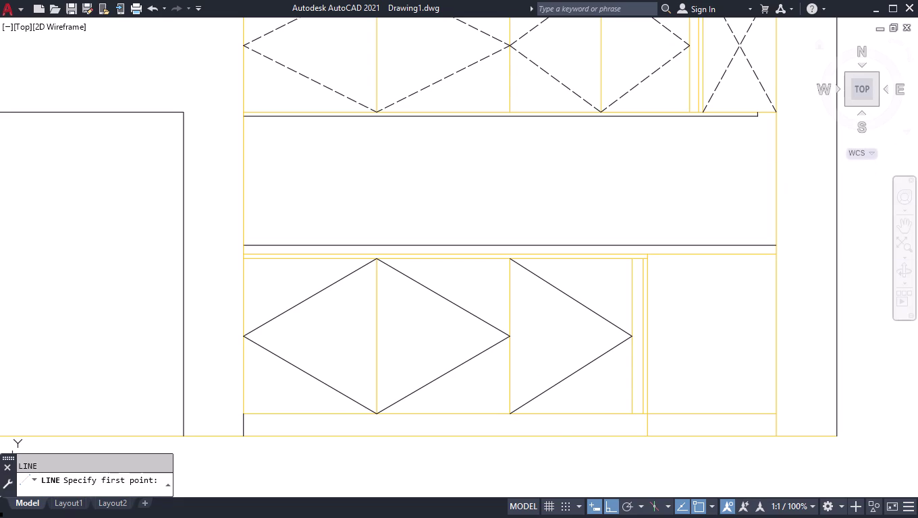
Draw both corner-to-corner diagonals across the rightmost lower panel.
scroll(up, 3)
click(646, 253)
scroll(down, 3)
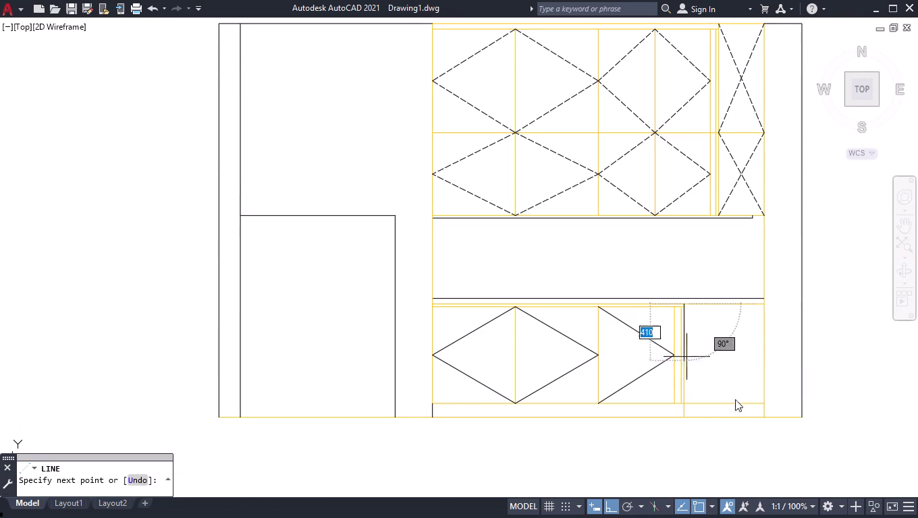
scroll(up, 3)
click(762, 411)
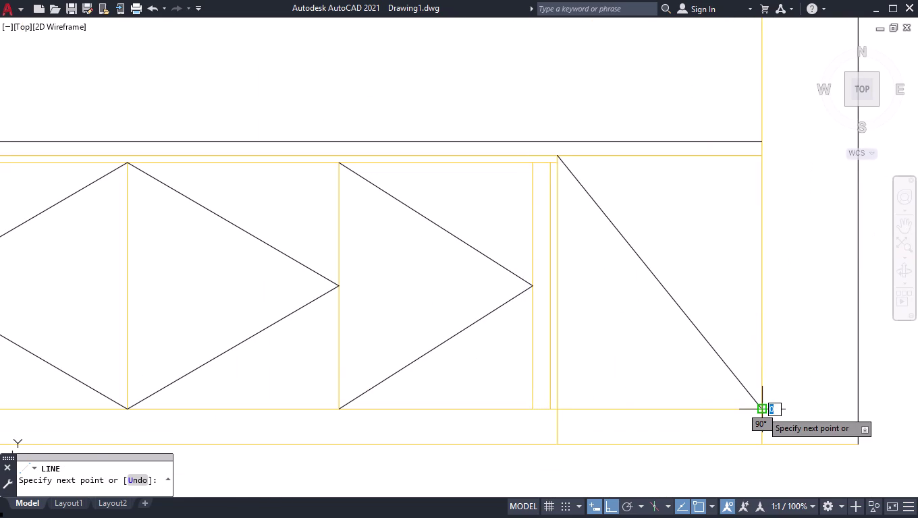
key(space)
key(space)
click(761, 159)
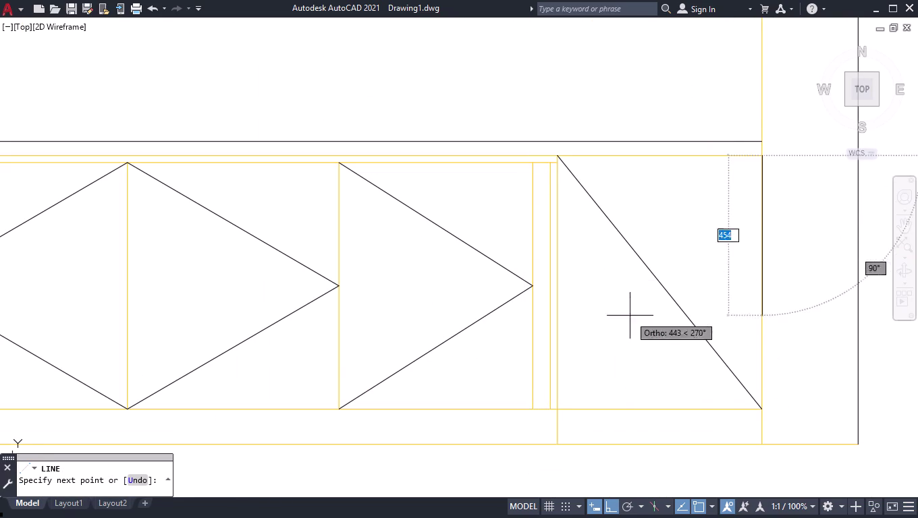
click(560, 408)
key(space)
click(692, 261)
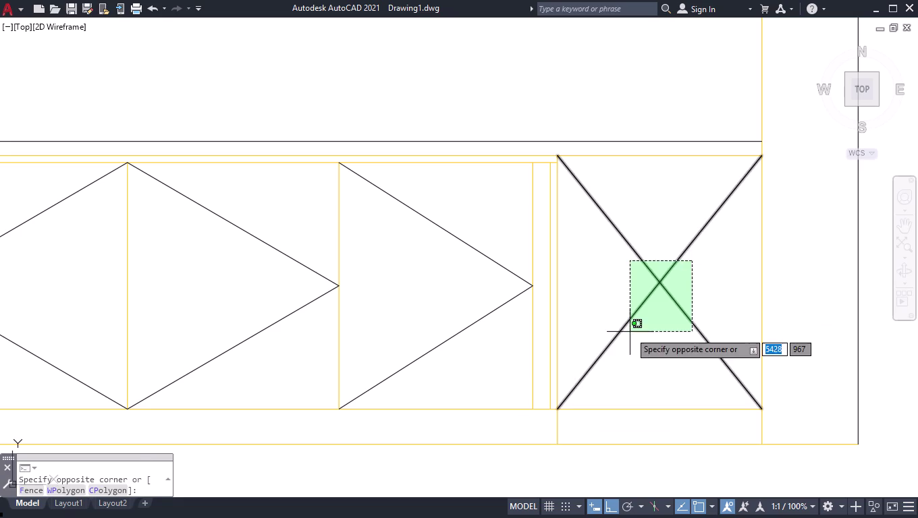
Select the X, sideways V and diamond lines in the lower panels.
click(630, 333)
drag(477, 199, 476, 230)
click(455, 361)
drag(240, 193, 240, 191)
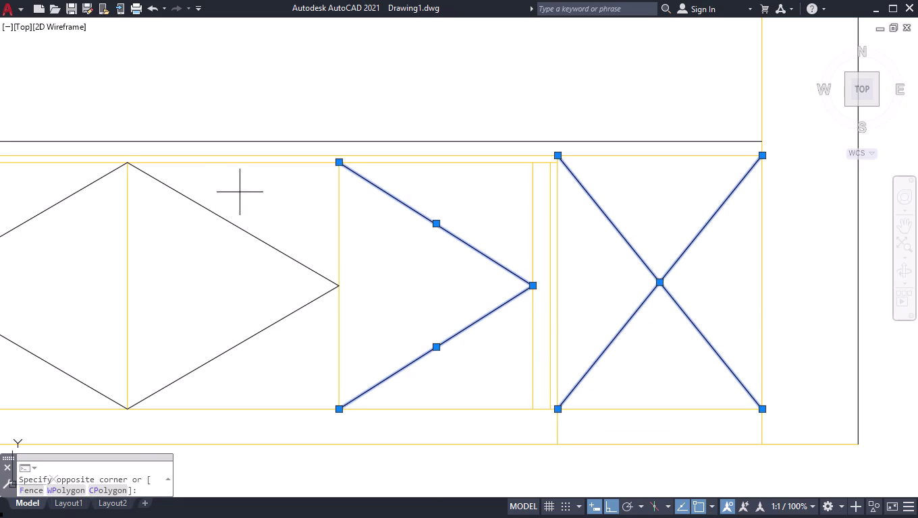
drag(240, 192, 238, 207)
click(184, 373)
click(36, 199)
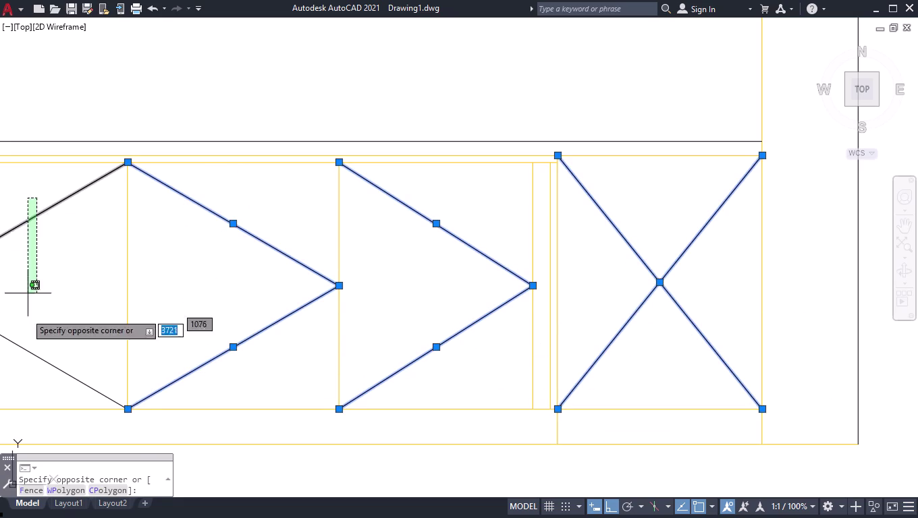
click(11, 374)
scroll(down, 3)
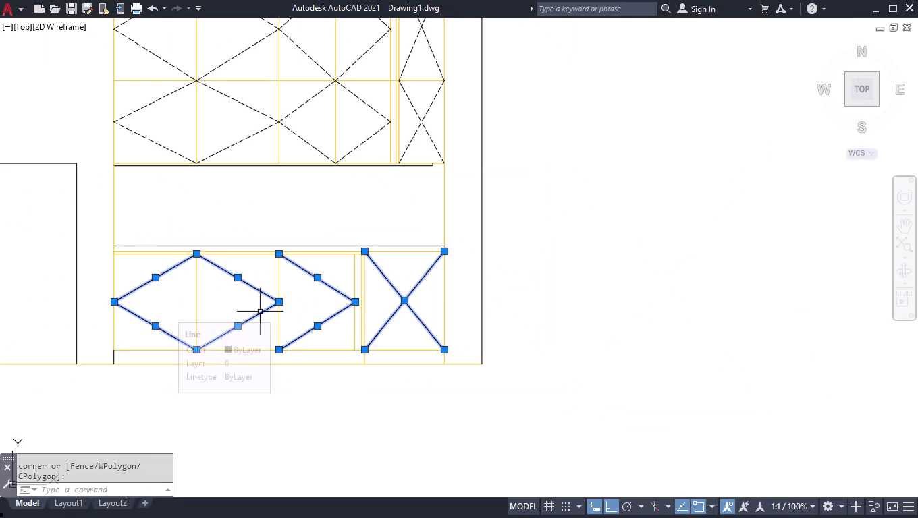
Give the selected lines linetype ACAD_ISO02W100 at scale 4, then close Properties and deselect.
key(ctrl+1)
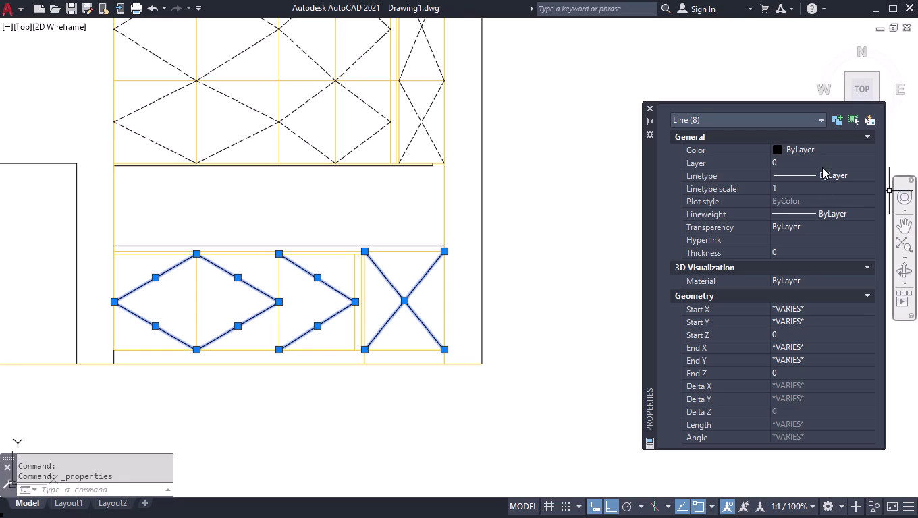
double_click(823, 168)
click(825, 171)
click(829, 208)
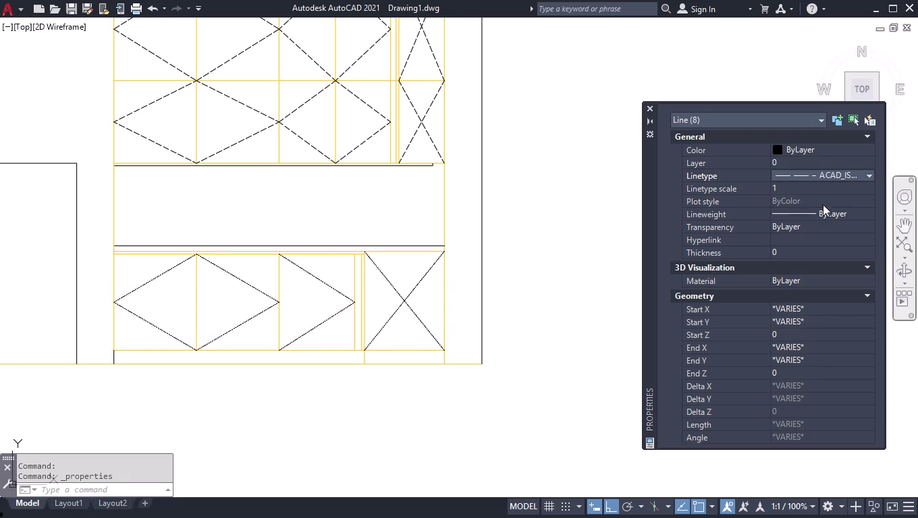
click(818, 191)
key(4)
key(Return)
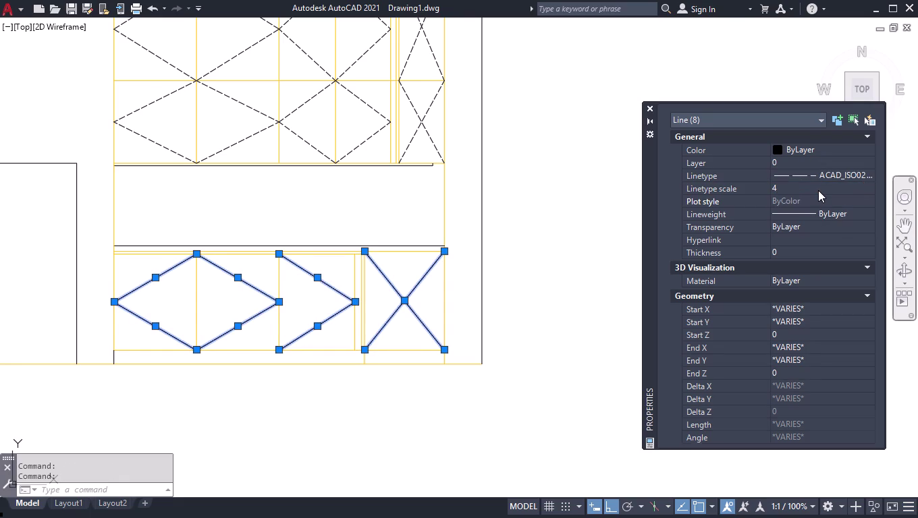
click(653, 107)
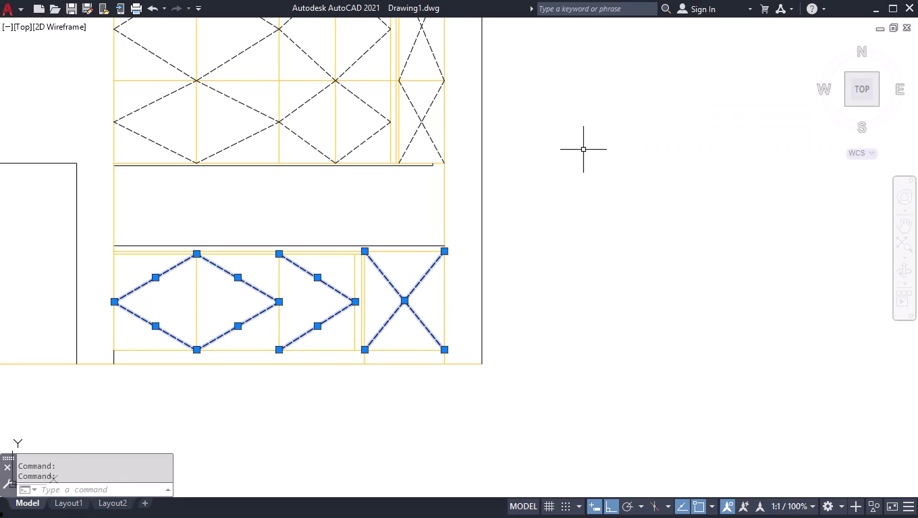
click(581, 141)
click(99, 405)
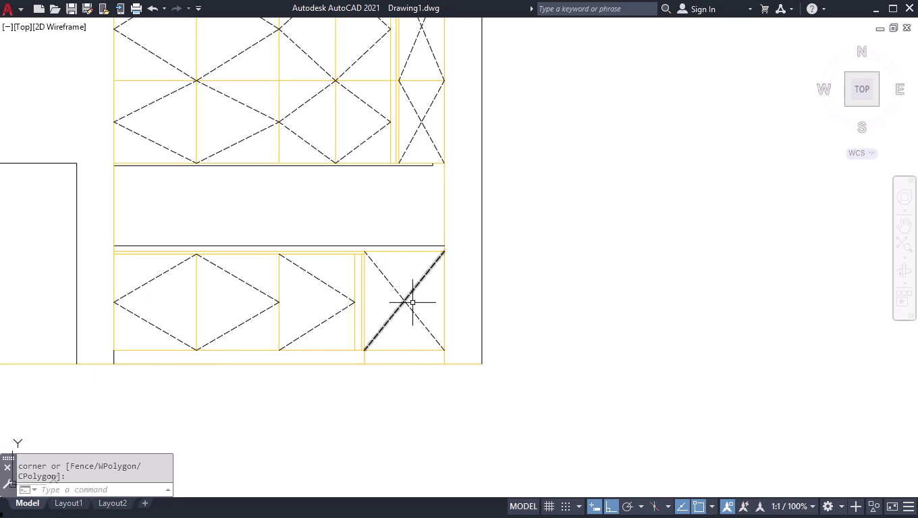
scroll(down, 3)
scroll(up, 3)
scroll(down, 3)
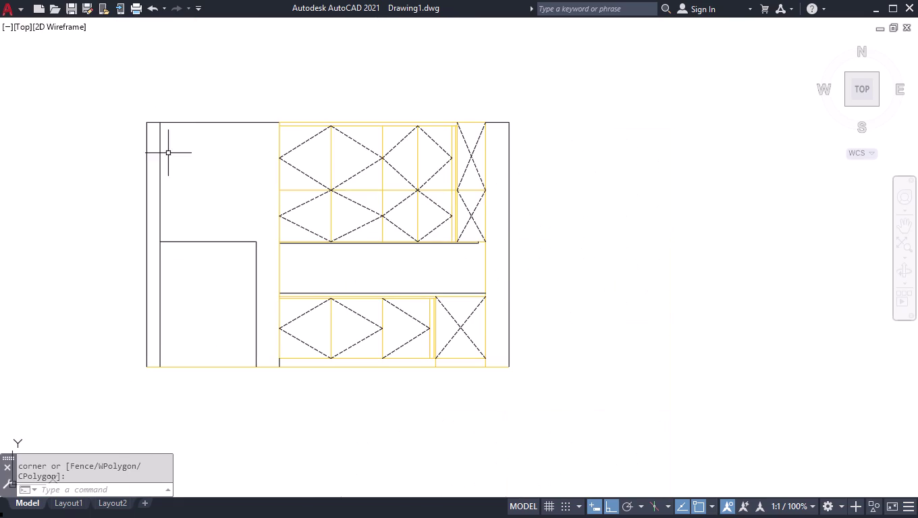
scroll(up, 3)
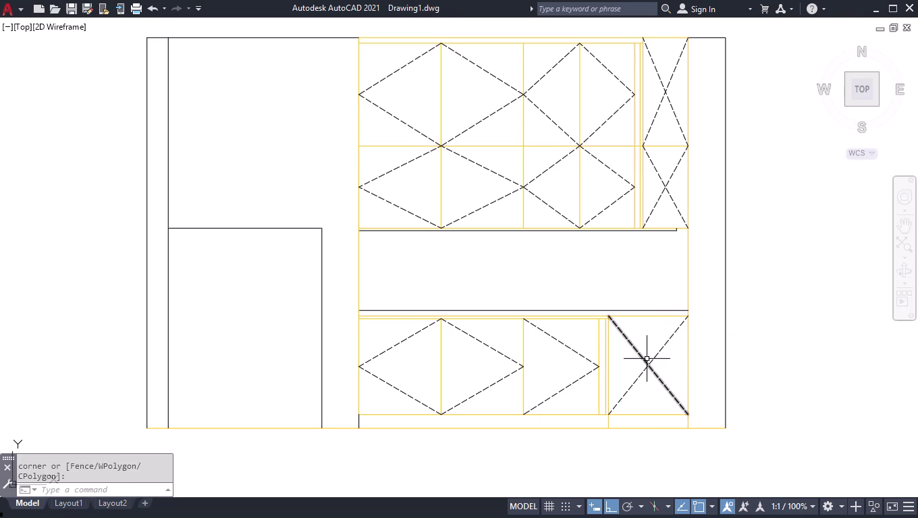
scroll(up, 3)
scroll(up, 3)
scroll(up, 3)
scroll(up, 3)
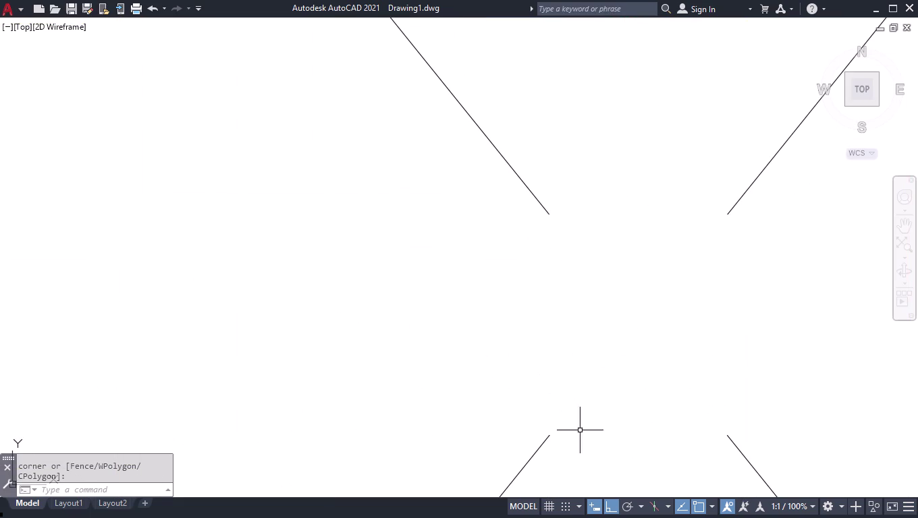
scroll(down, 3)
scroll(down, 3)
scroll(down, 3)
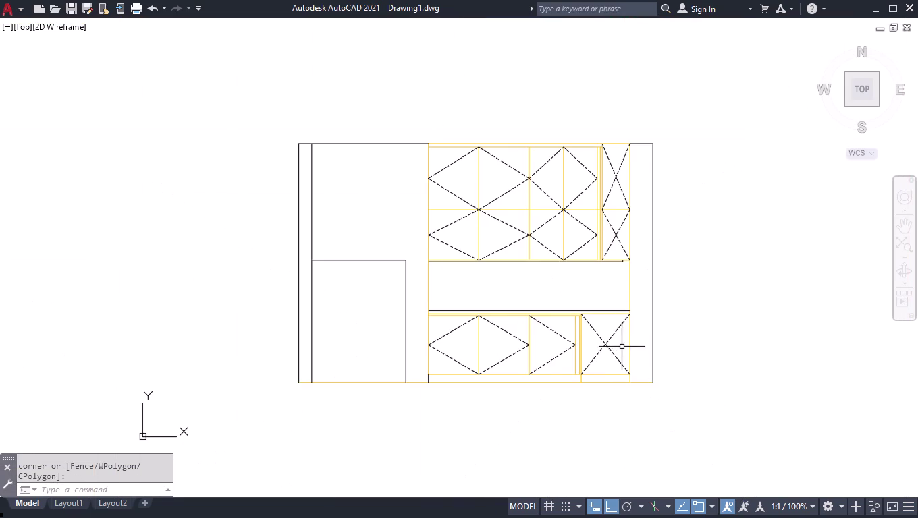
click(864, 84)
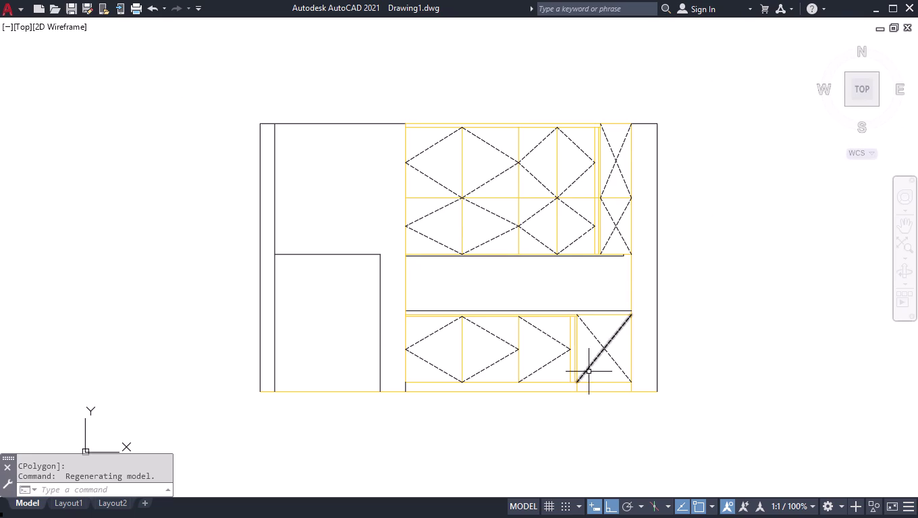
key(ctrl+0)
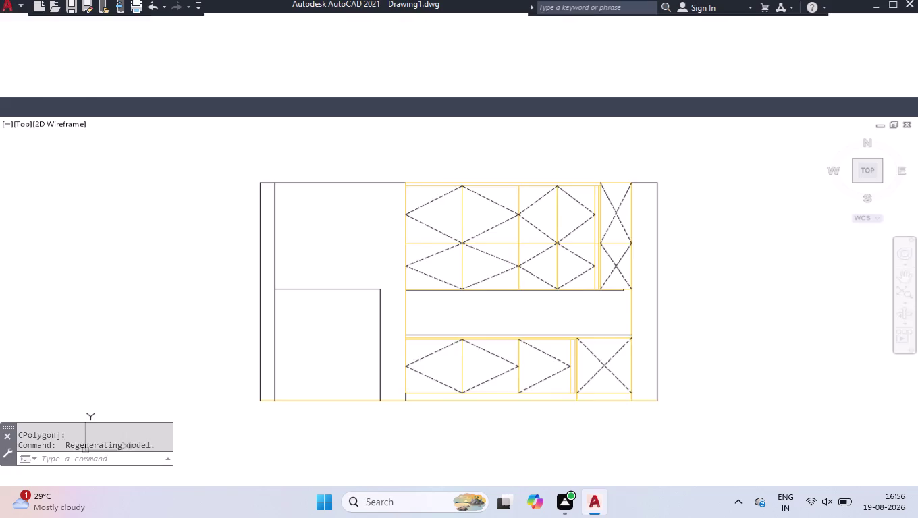